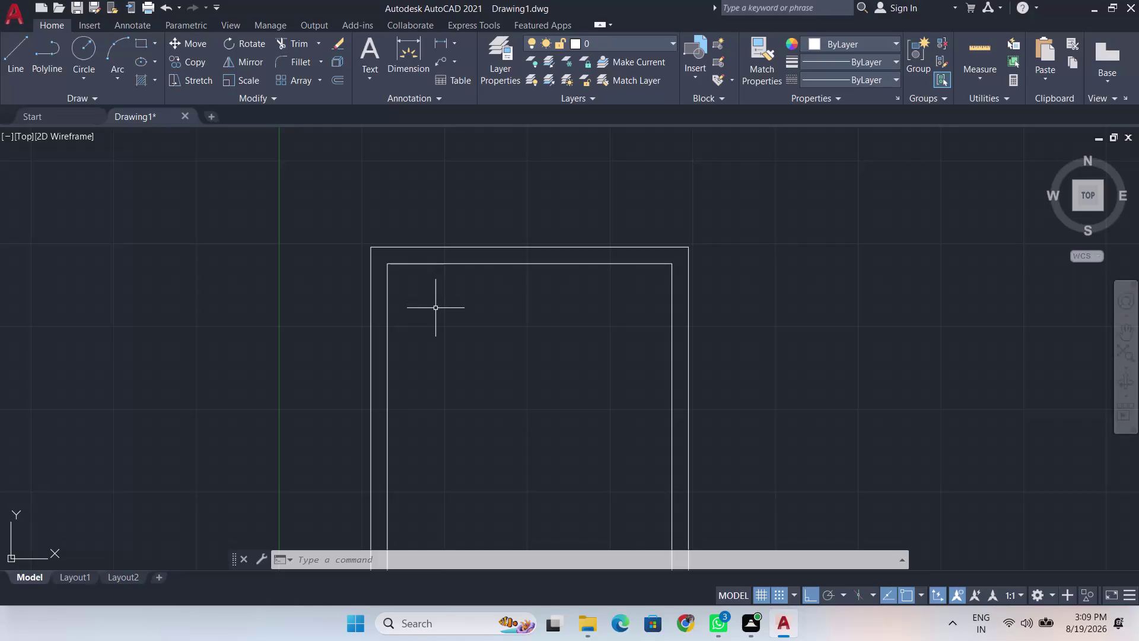
Start a rectangle and pick its first corner at the inner top-left corner.
scroll(down, 3)
scroll(up, 3)
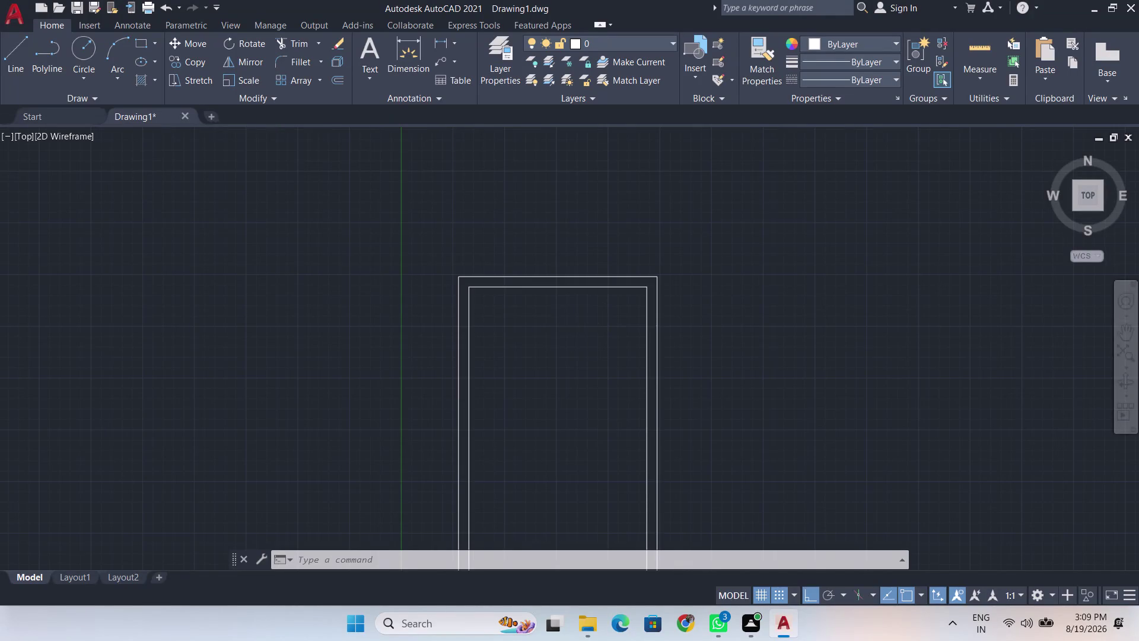
text(rec)
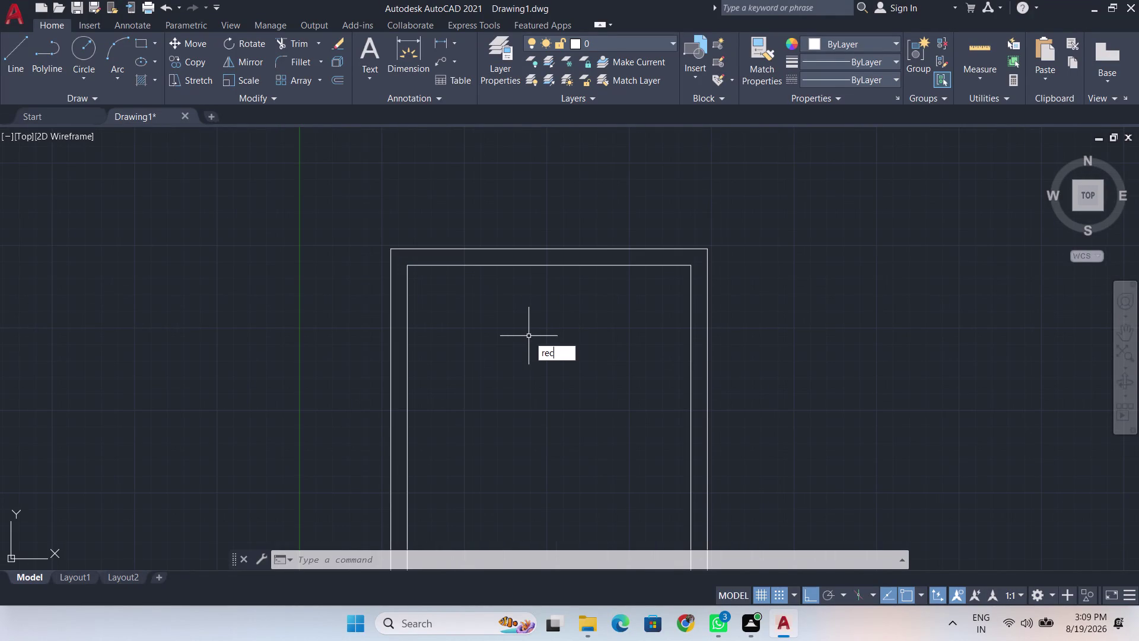
key(Return)
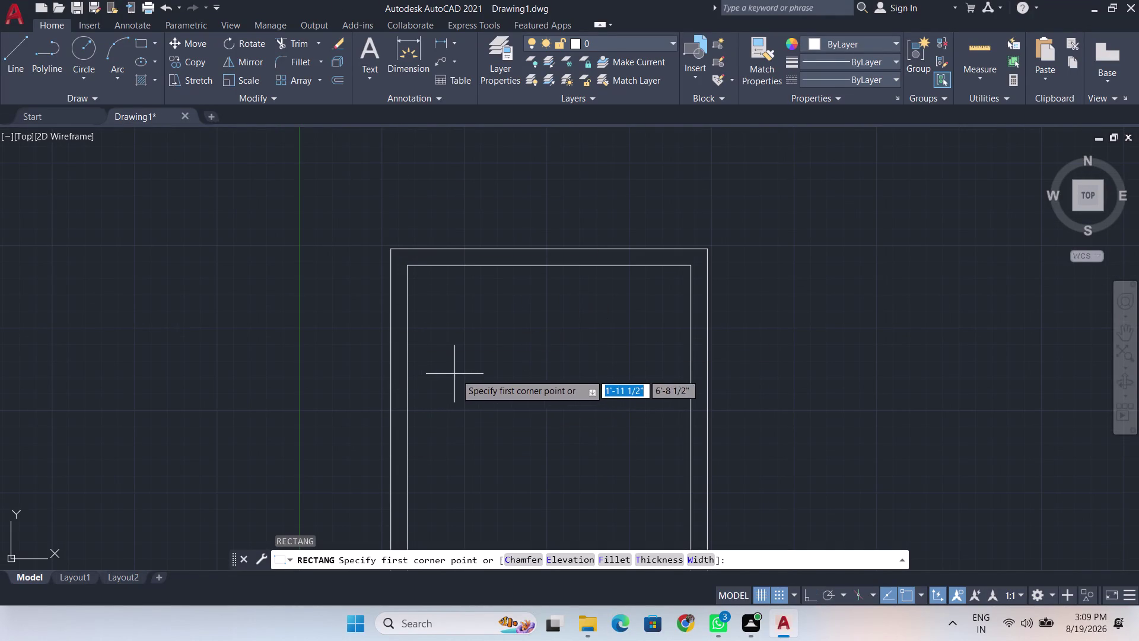
scroll(up, 3)
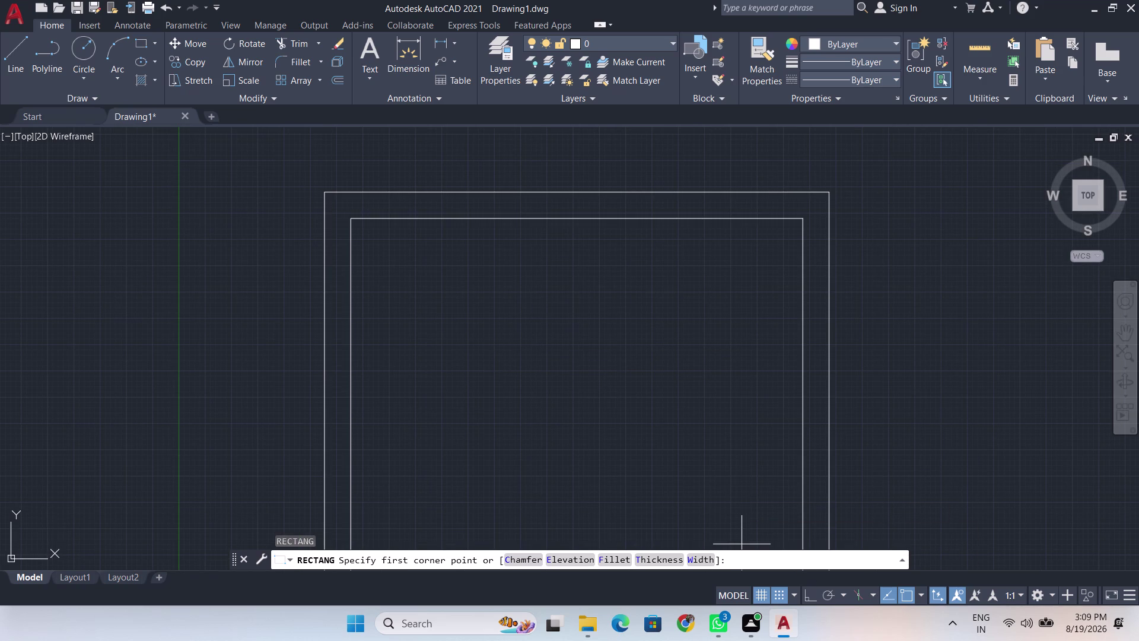
key(F12)
key(F12)
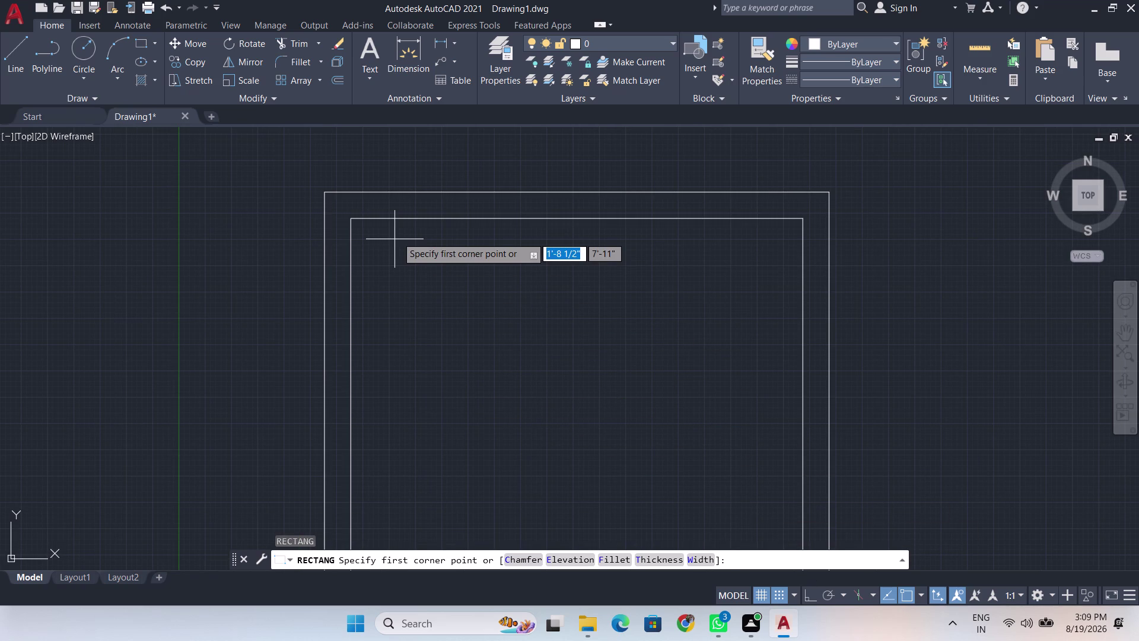
click(347, 214)
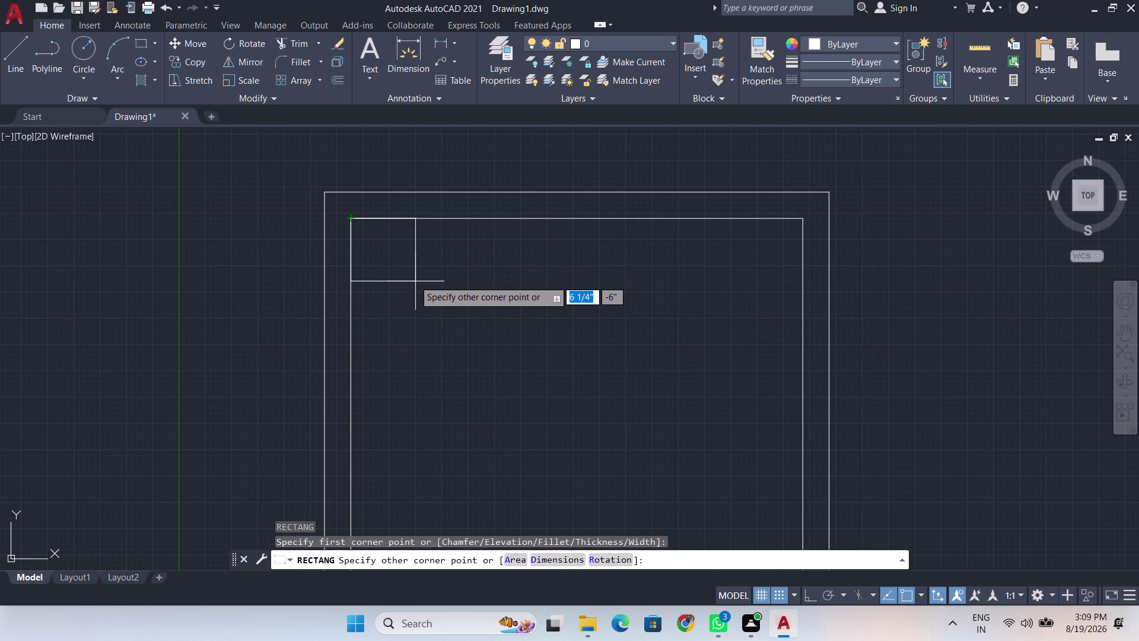
Cancel that rectangle and retype REC to start it afresh.
key(BackSpace)
key(BackSpace)
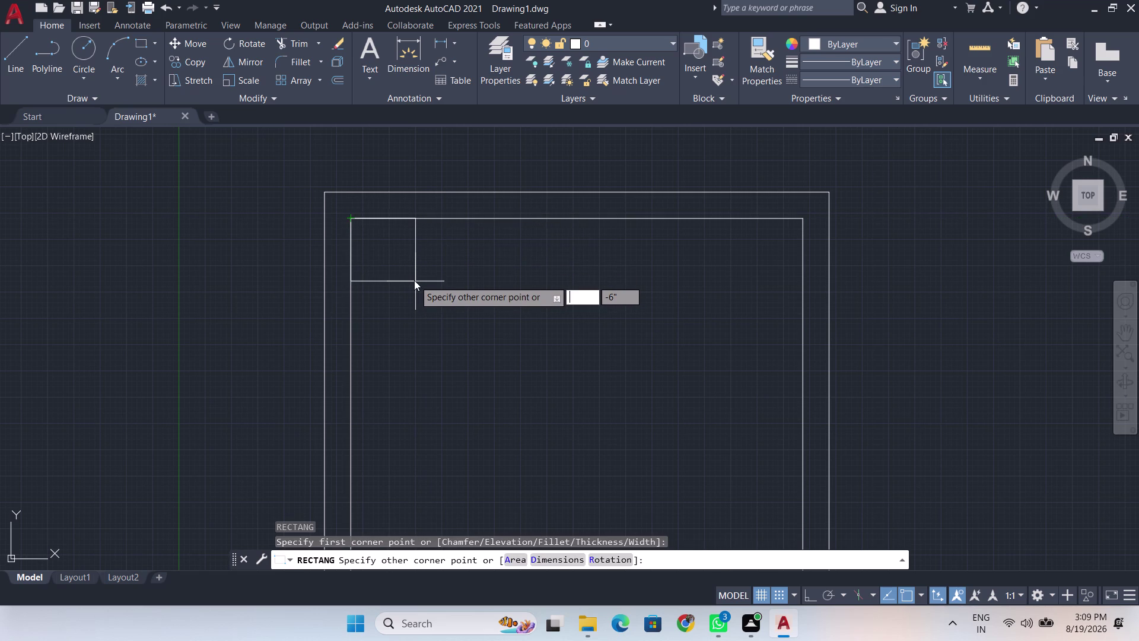
key(Escape)
text(r)
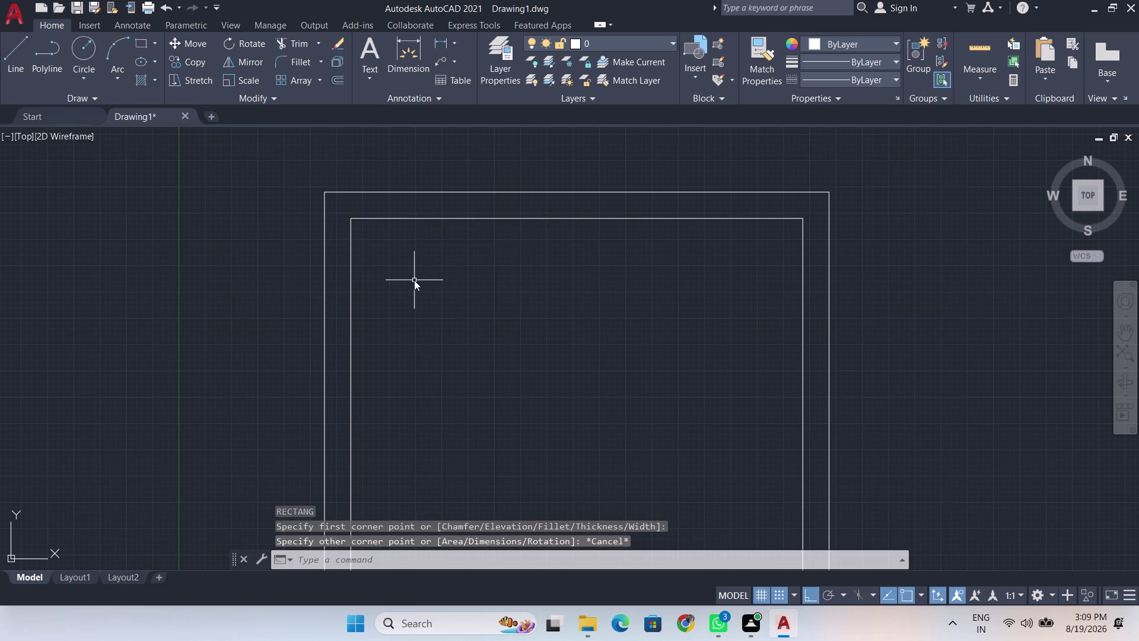
text(ec)
key(Return)
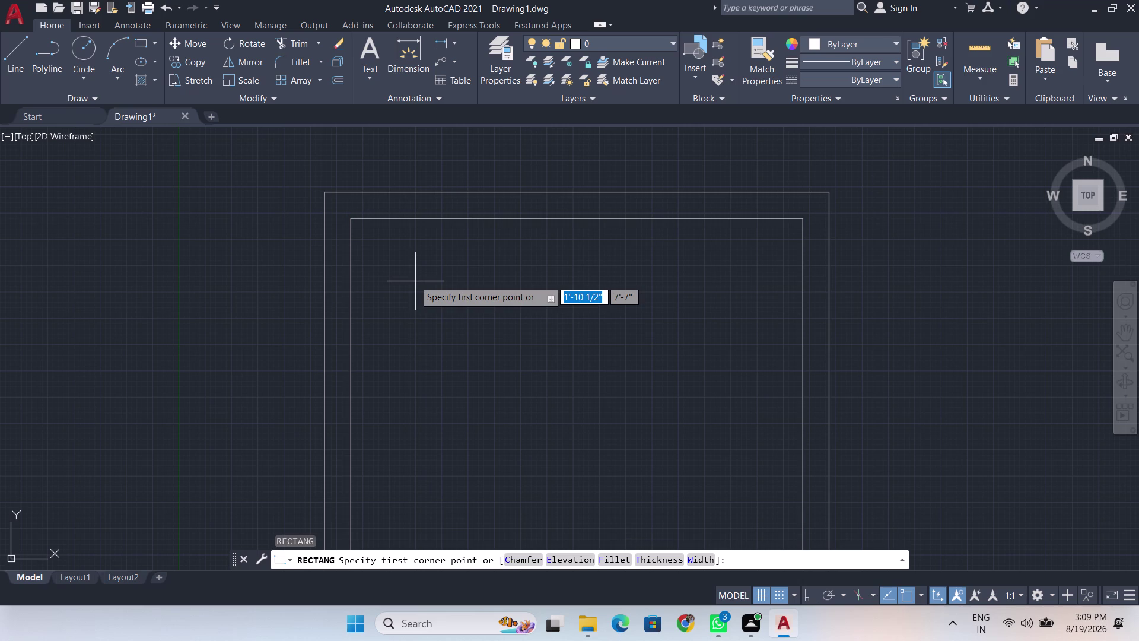
key(BackSpace)
key(t)
key(k)
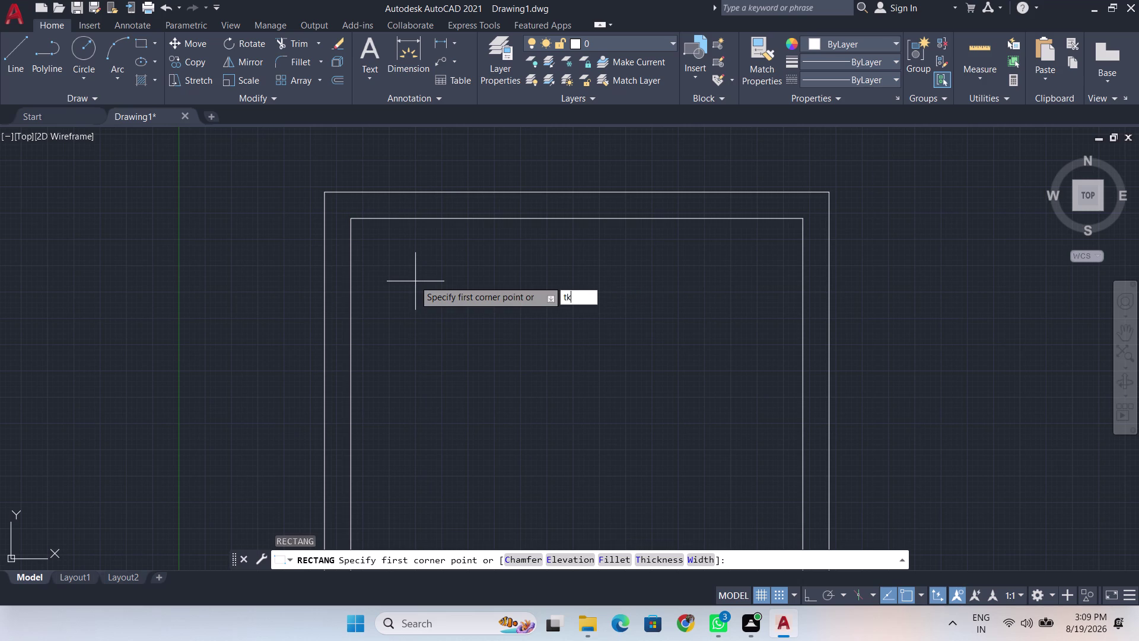
key(Return)
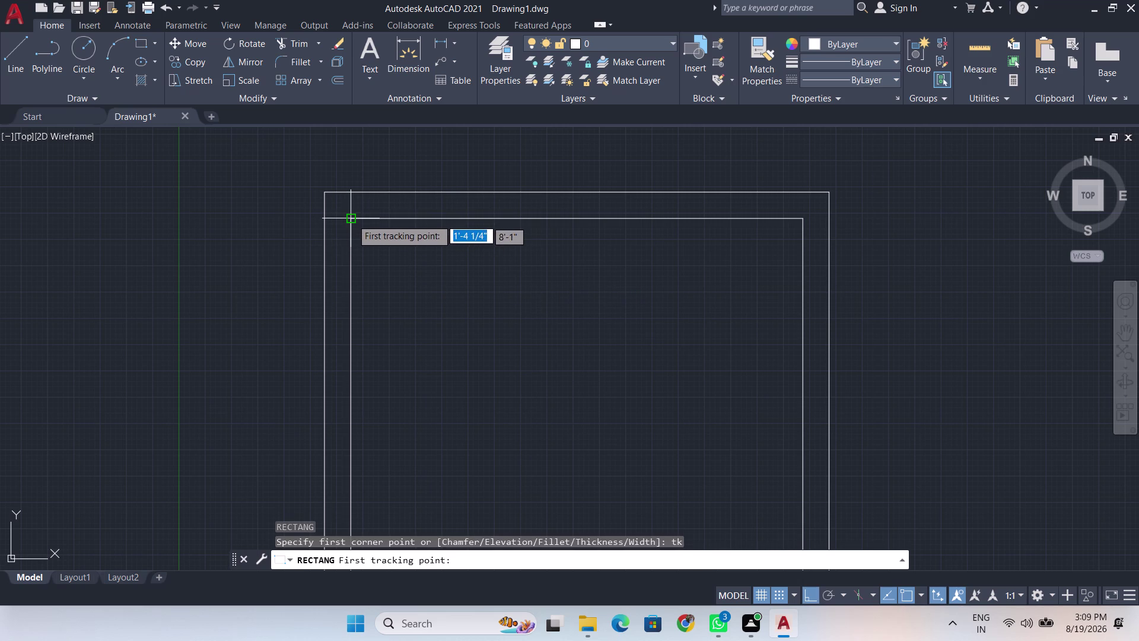
click(352, 218)
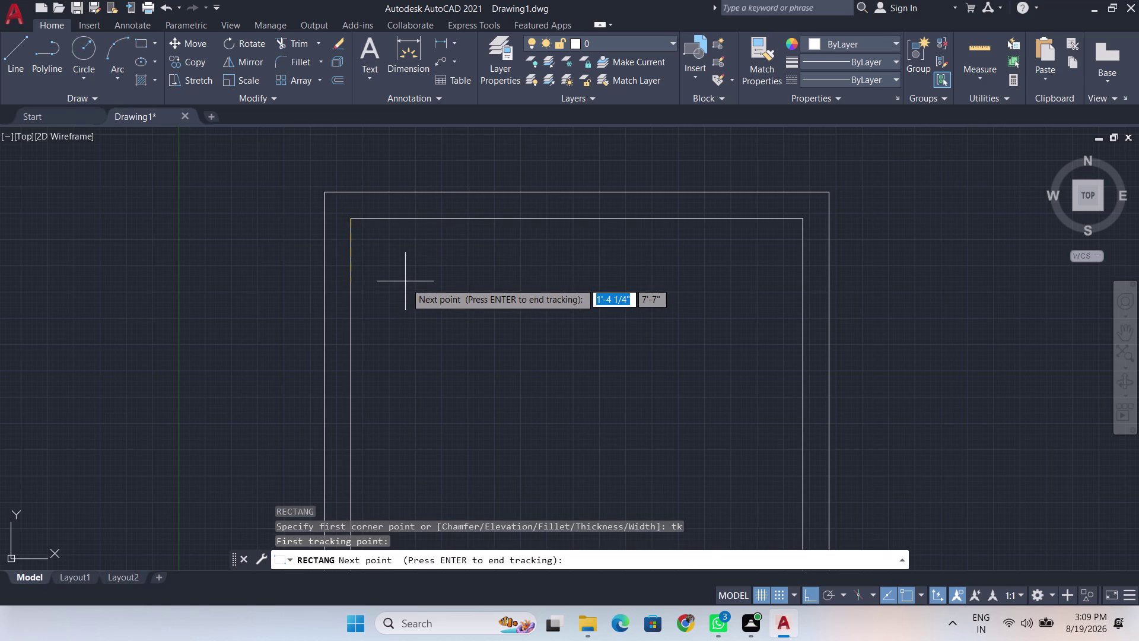
key(F8)
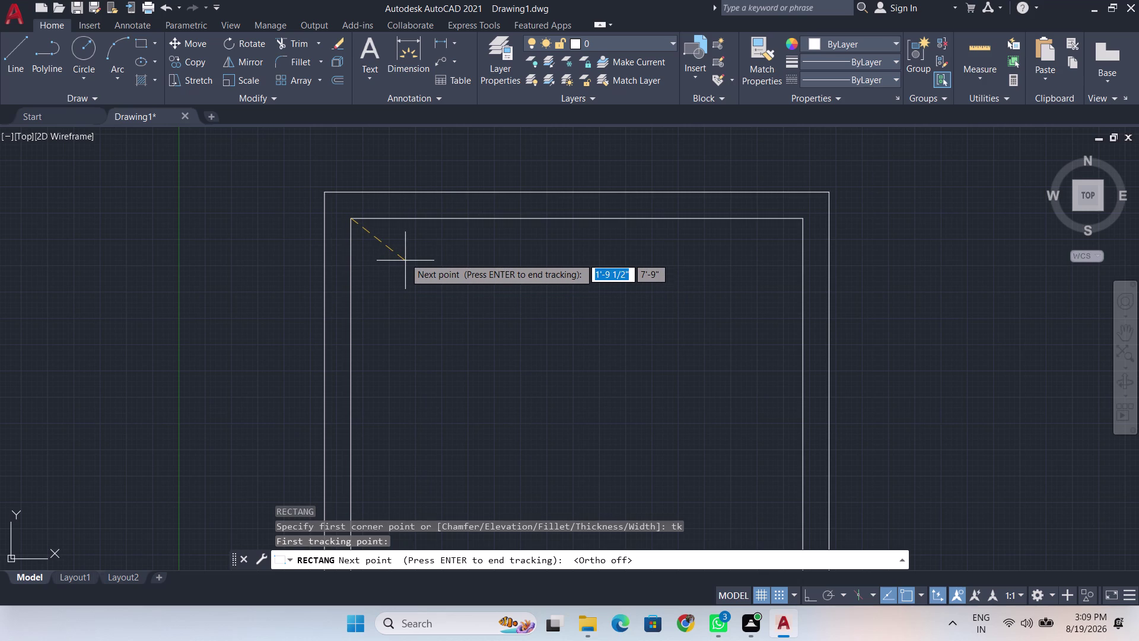
key(BackSpace)
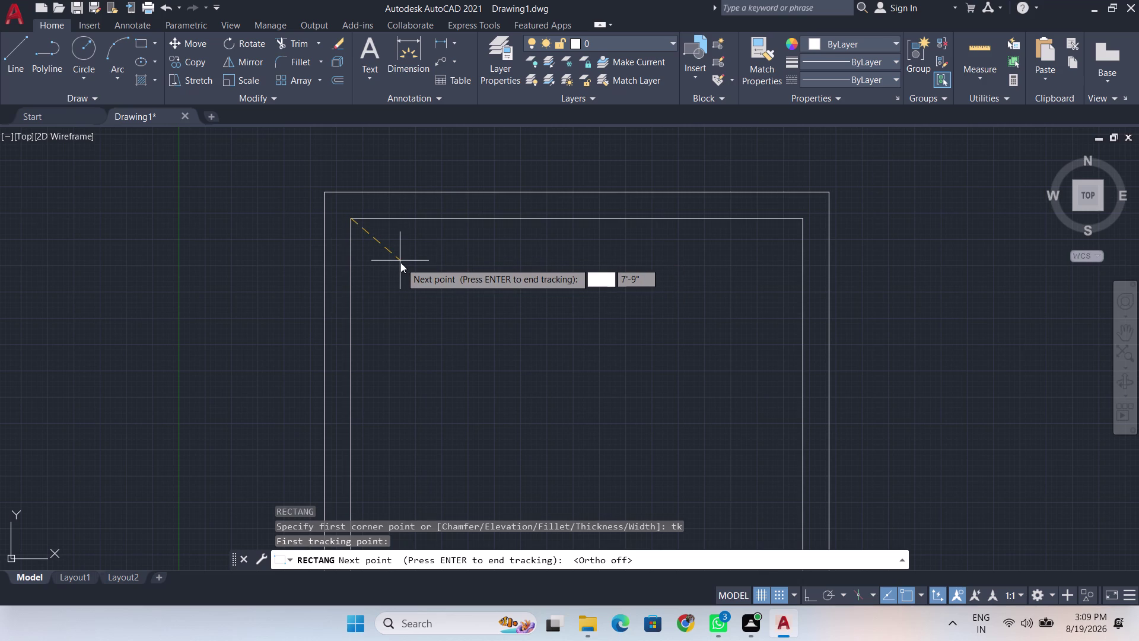
key(shift+at)
key(4)
key(shift+quotedbl)
key(Tab)
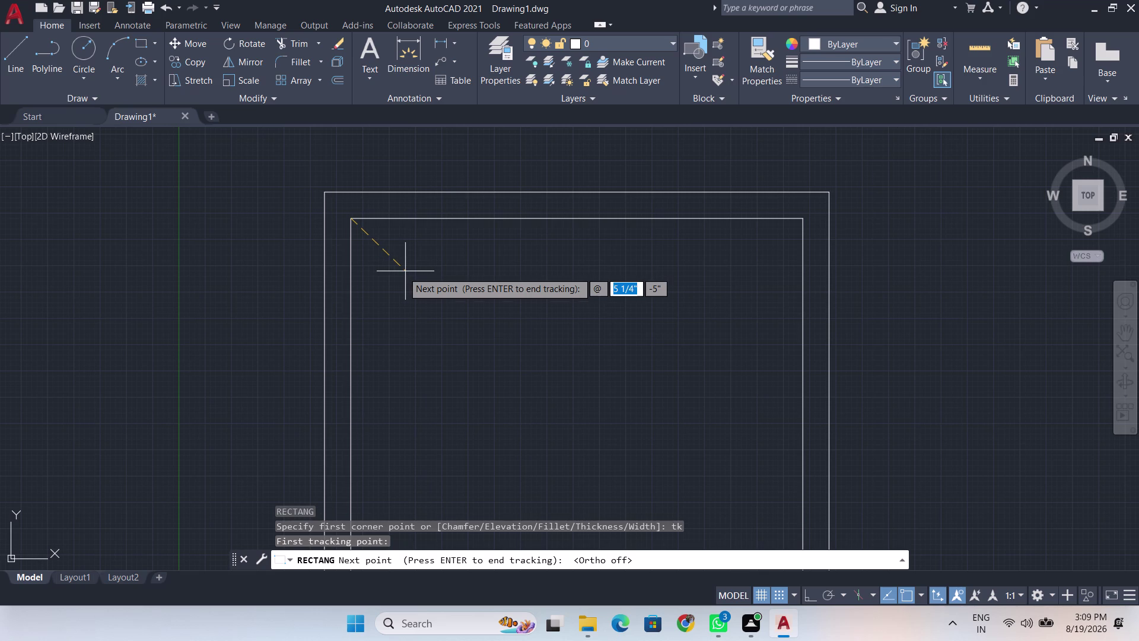
key(BackSpace)
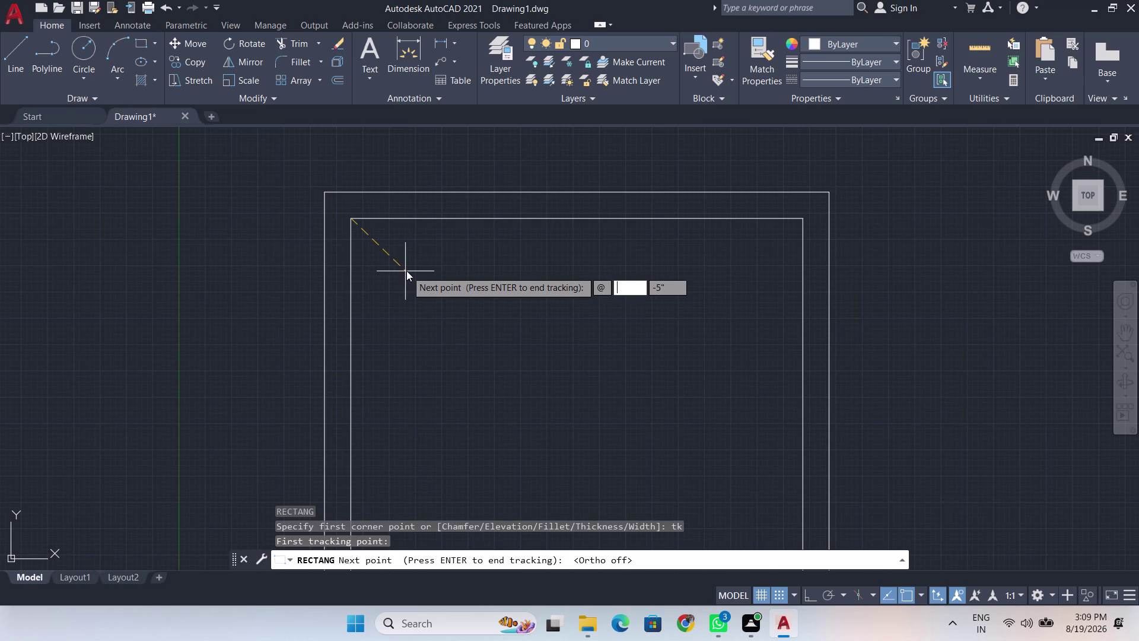
key(4)
key(shift+quotedbl)
key(Return)
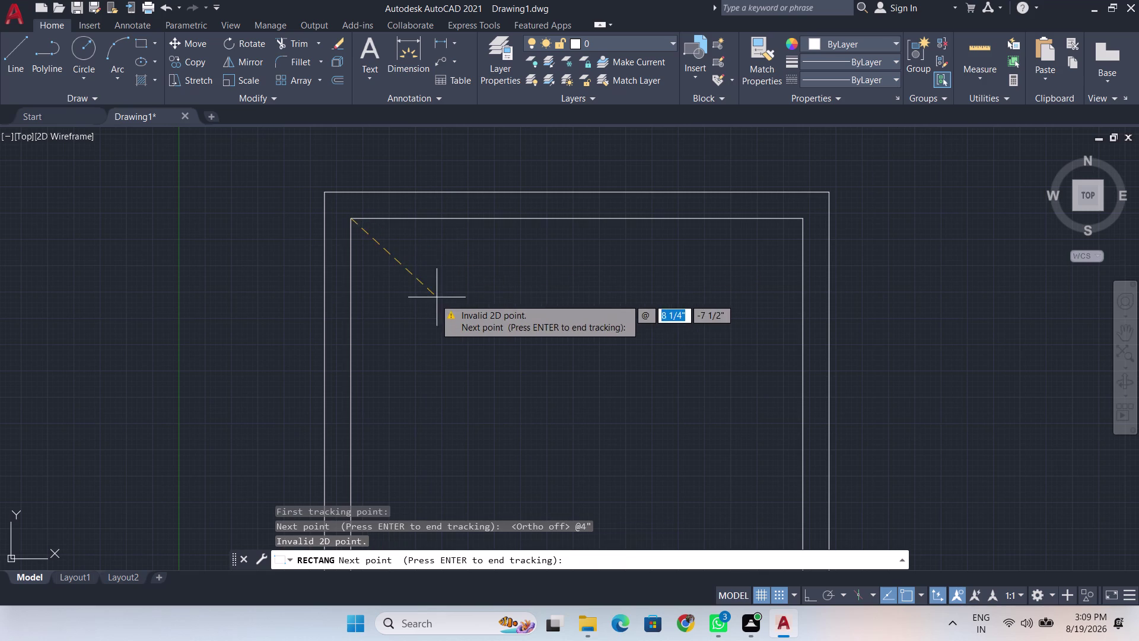
key(BackSpace)
key(4)
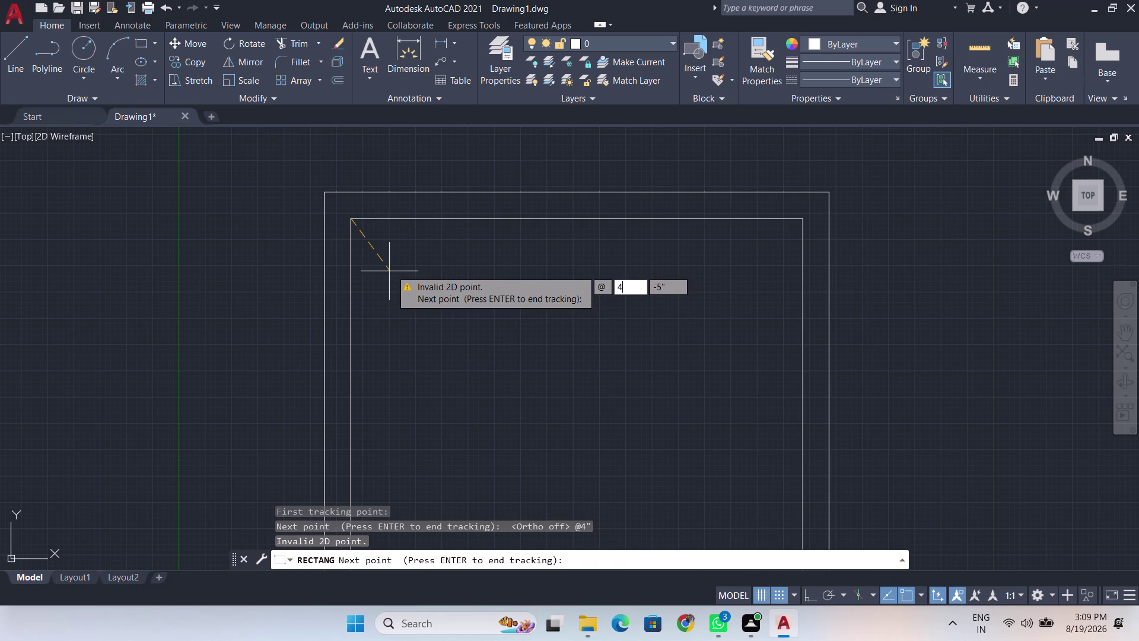
key(shift+quotedbl)
key(Tab)
key(BackSpace)
key(4)
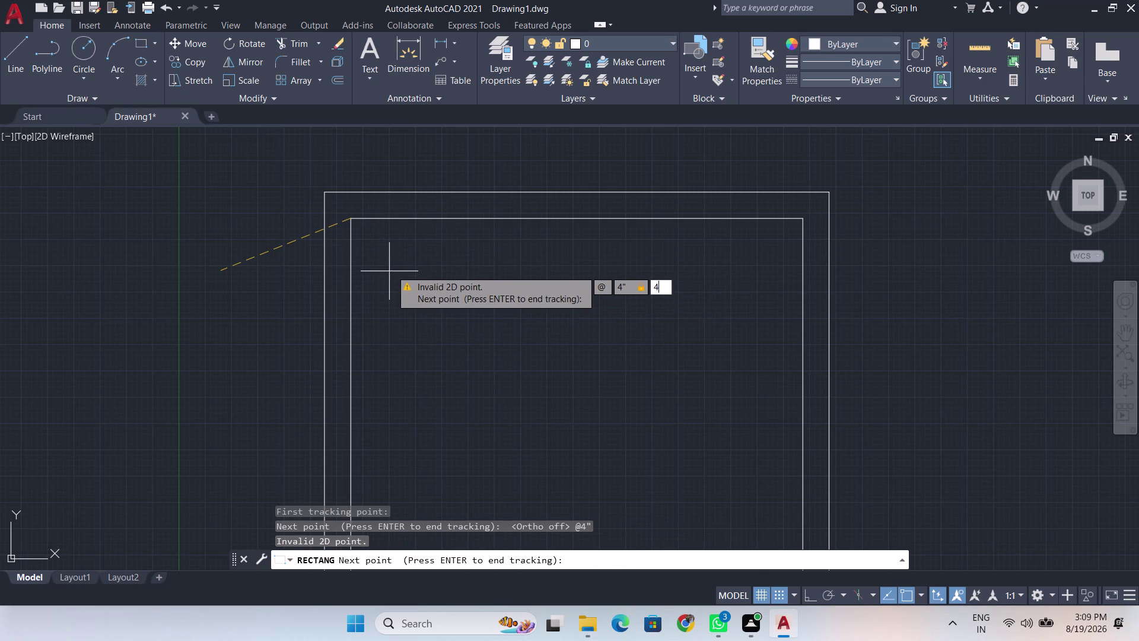
key(shift+quotedbl)
key(Return)
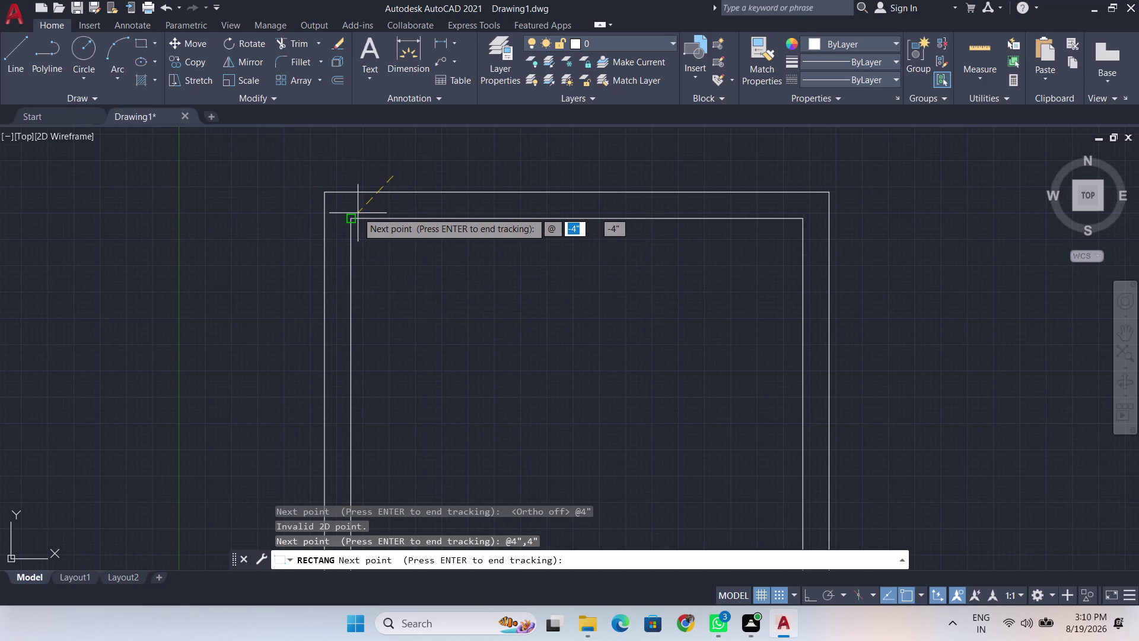
key(Escape)
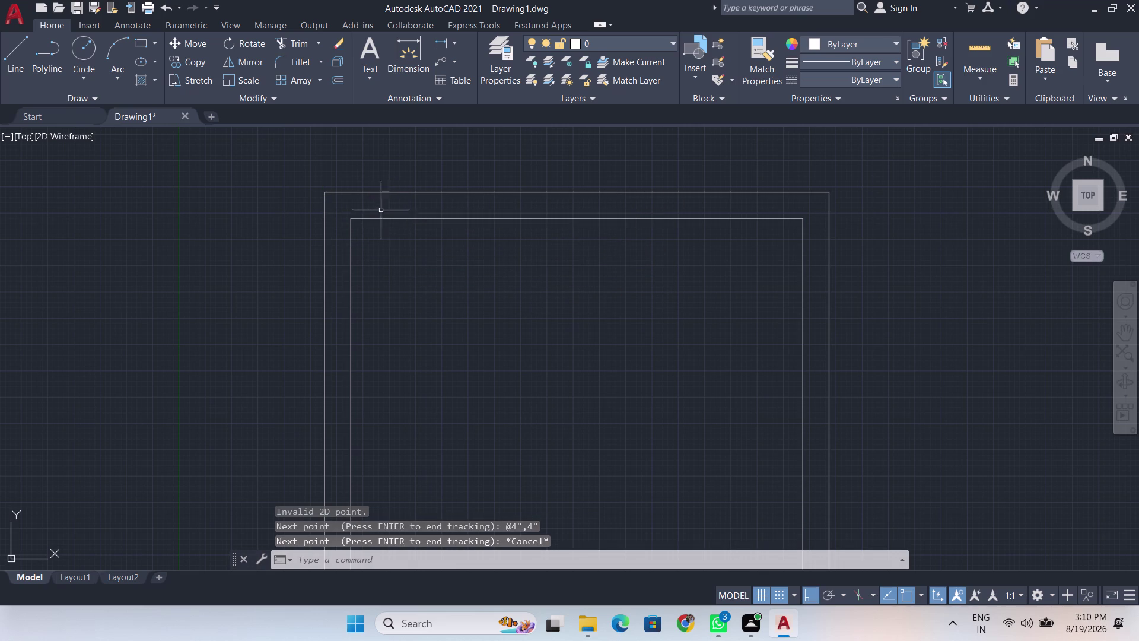
Pan and zoom to bring the top of the door outline into view.
scroll(up, 3)
scroll(down, 3)
middle_drag(397, 289, 406, 233)
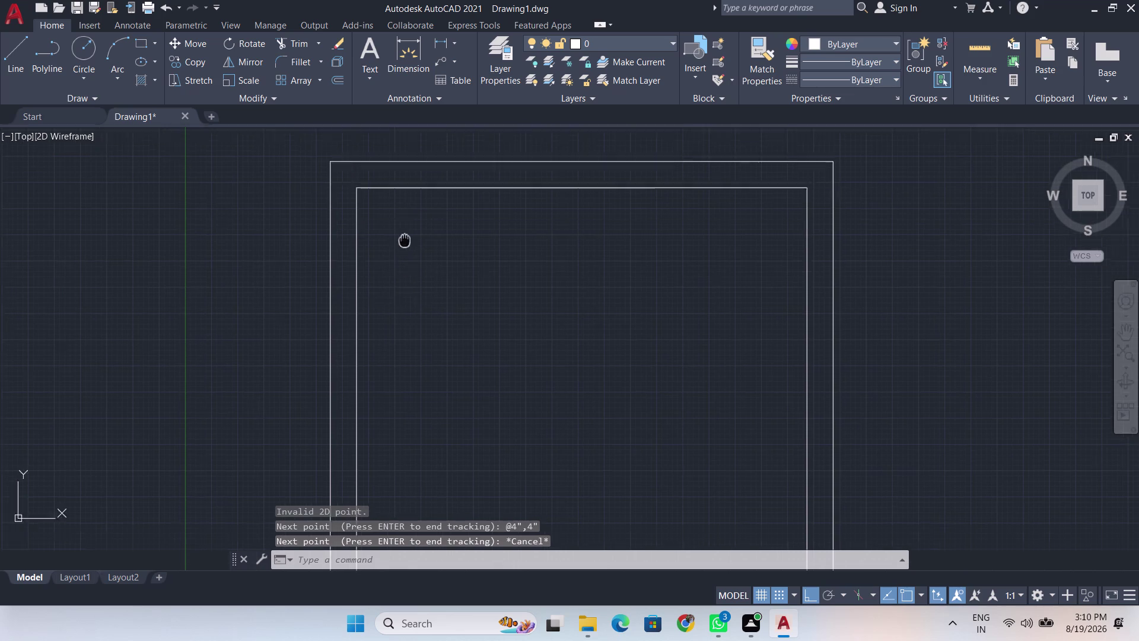
middle_drag(407, 233, 412, 206)
scroll(down, 3)
middle_drag(414, 239, 413, 318)
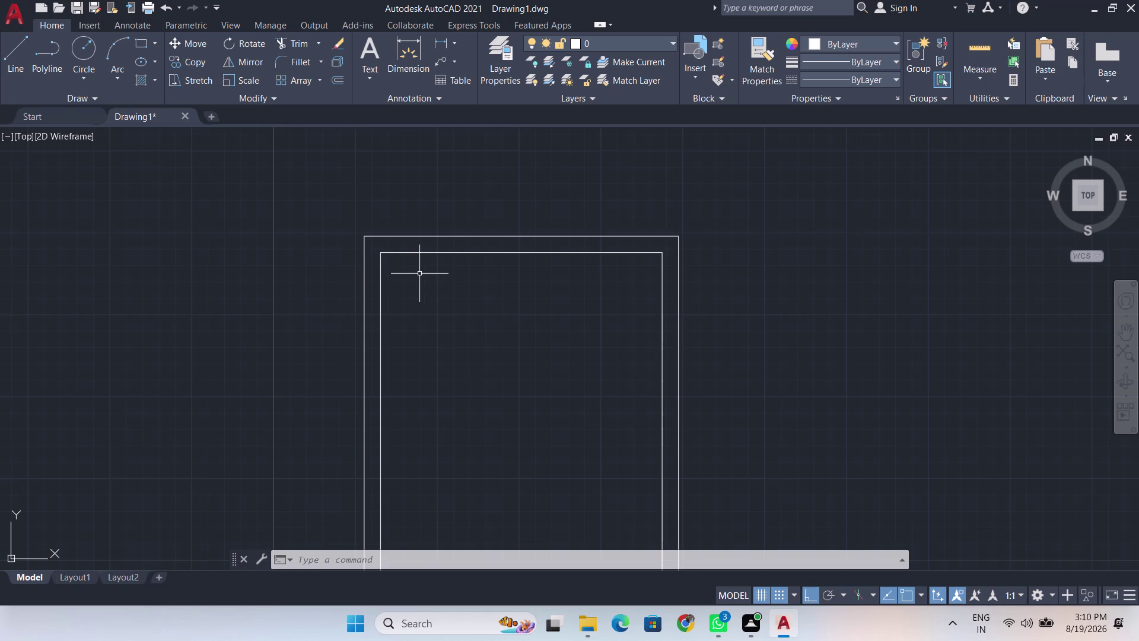
scroll(up, 3)
scroll(up, 3)
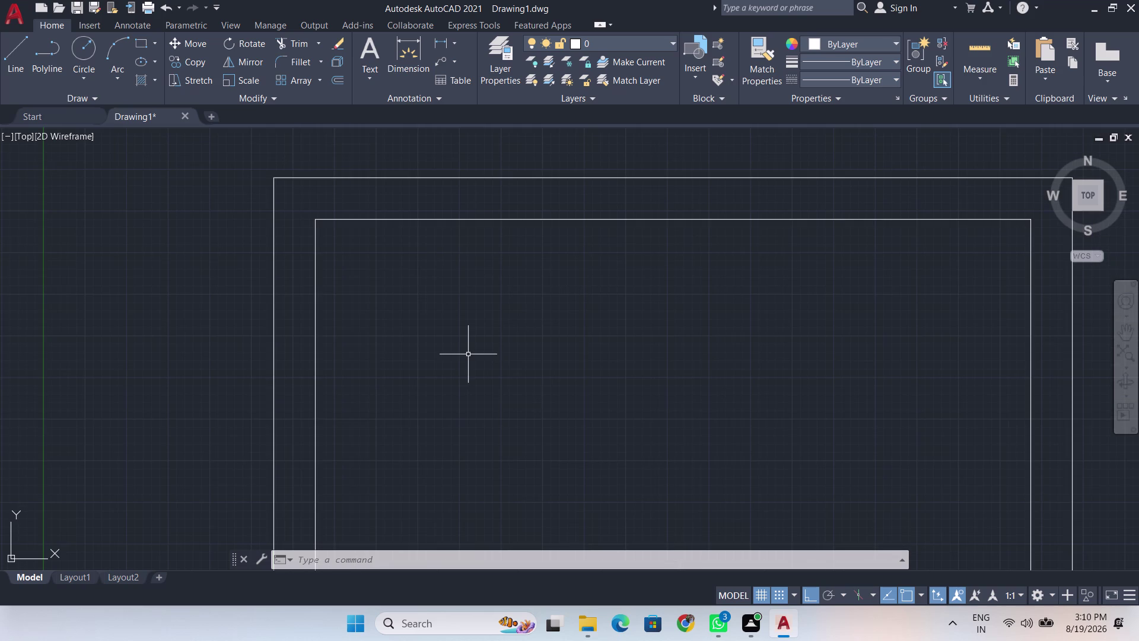
Offset the second rectangle 4" inward to create a third rectangle.
text(off)
key(Return)
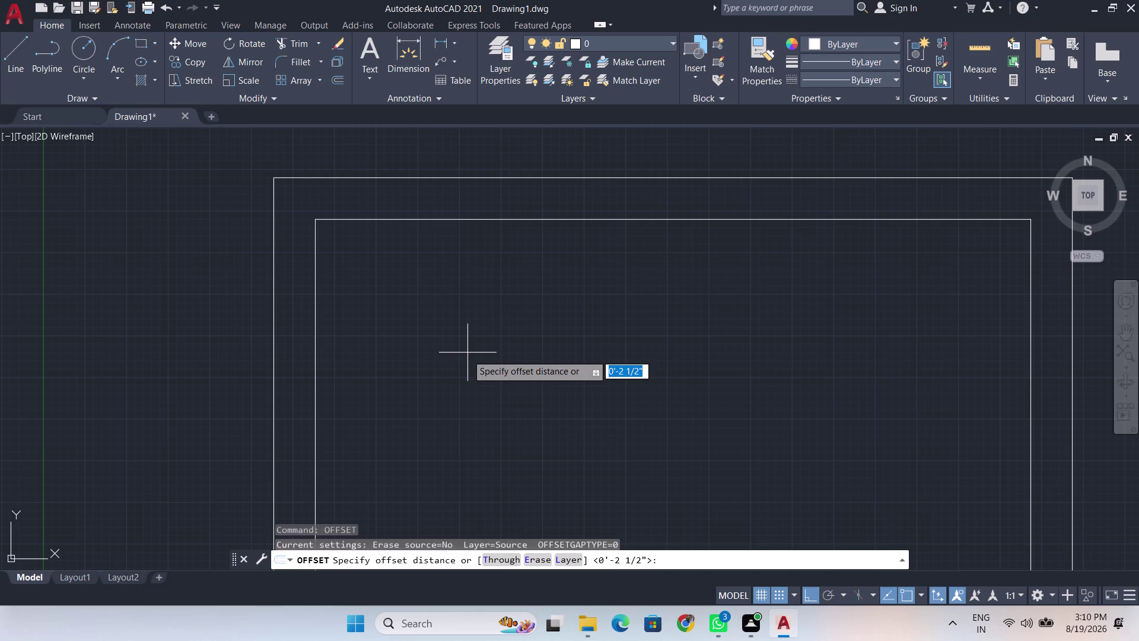
click(673, 219)
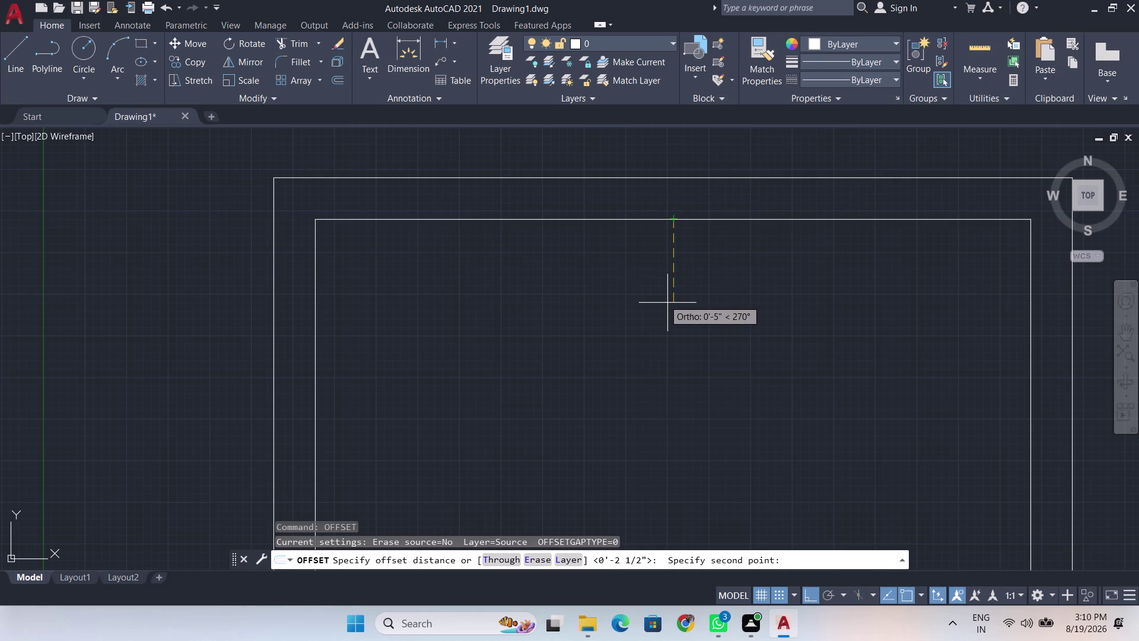
key(BackSpace)
key(BackSpace)
key(4)
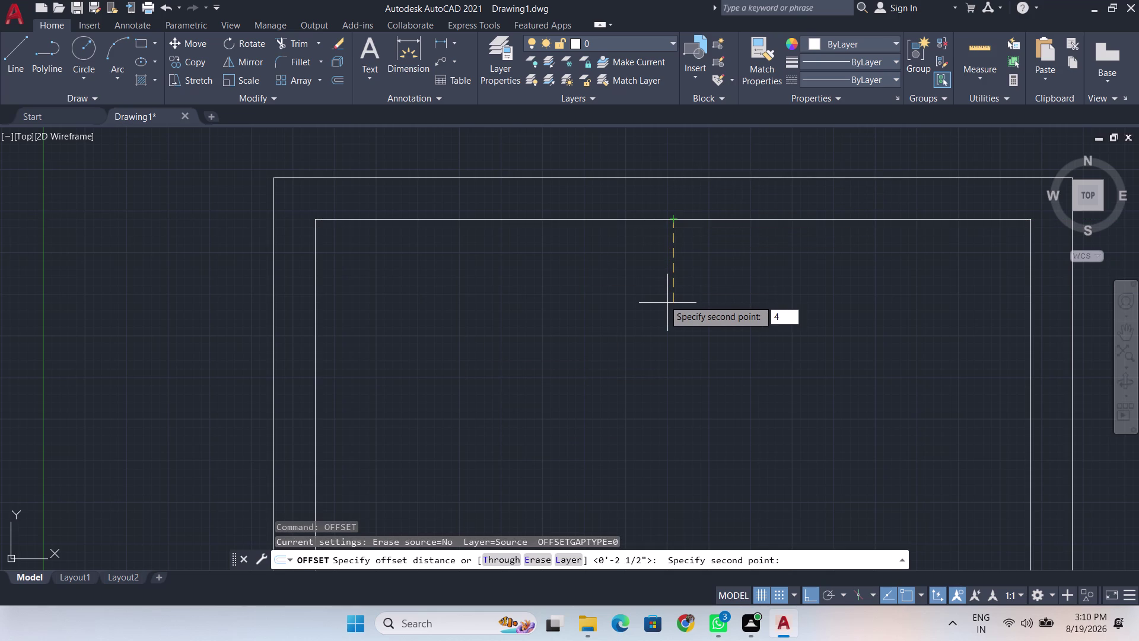
key(shift+quotedbl)
key(Return)
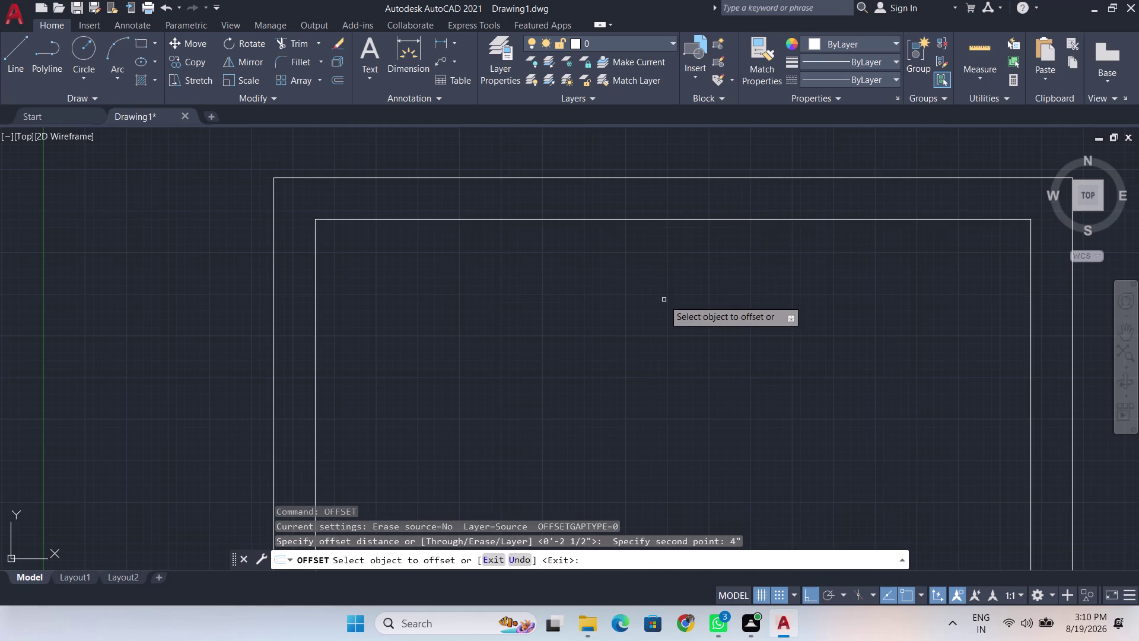
click(674, 220)
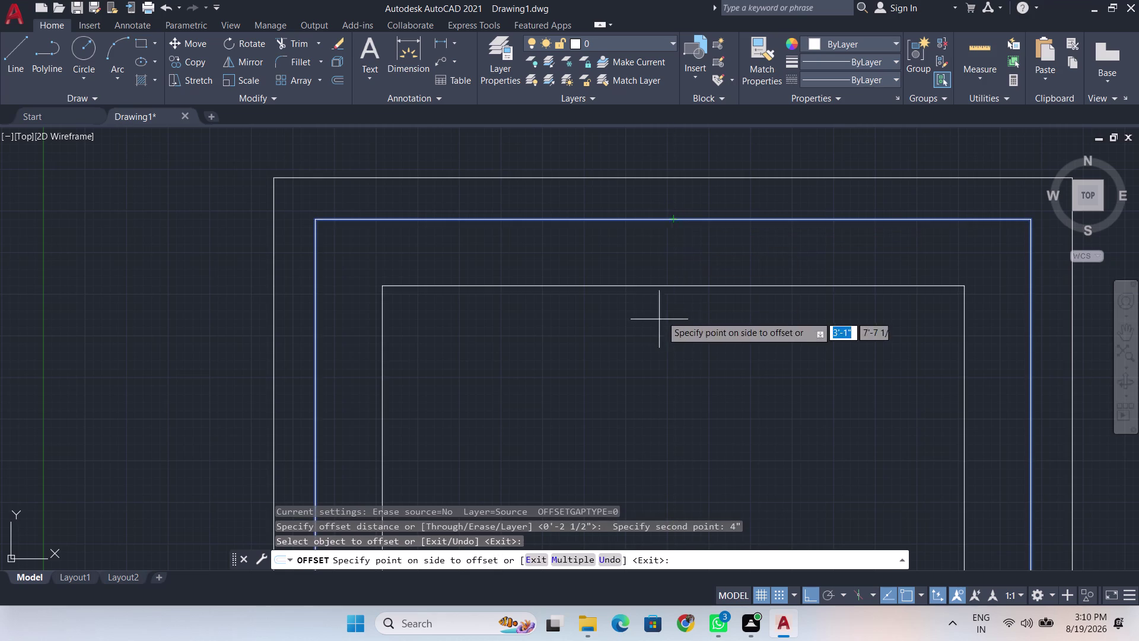
click(661, 318)
Try starting TRIM, then cancel the pending command with Esc.
scroll(down, 3)
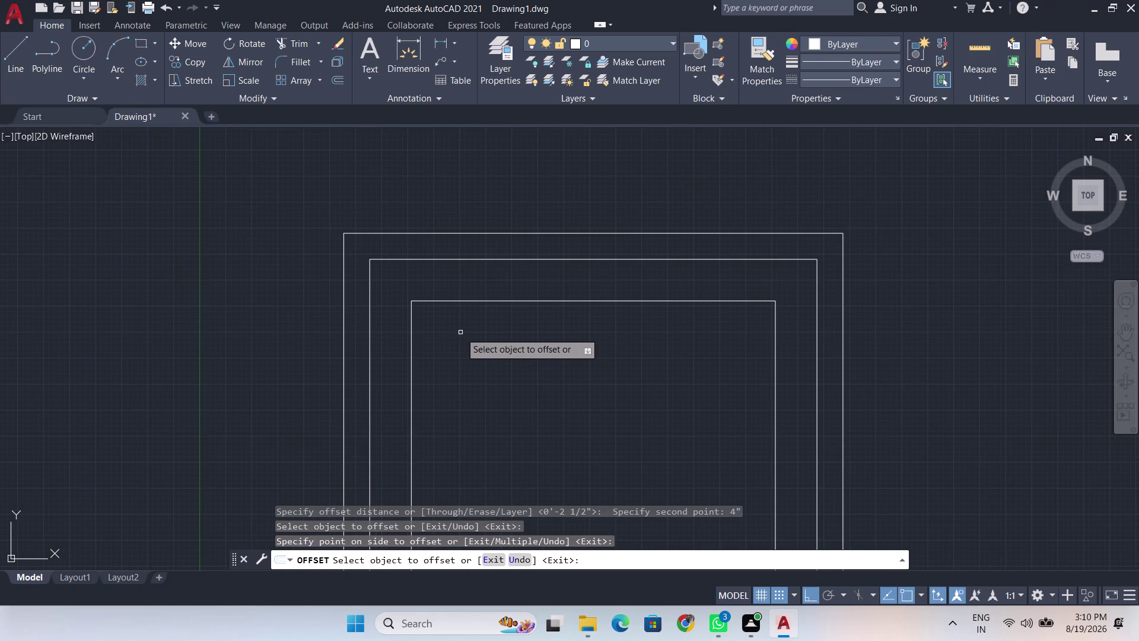
scroll(up, 3)
text(tr)
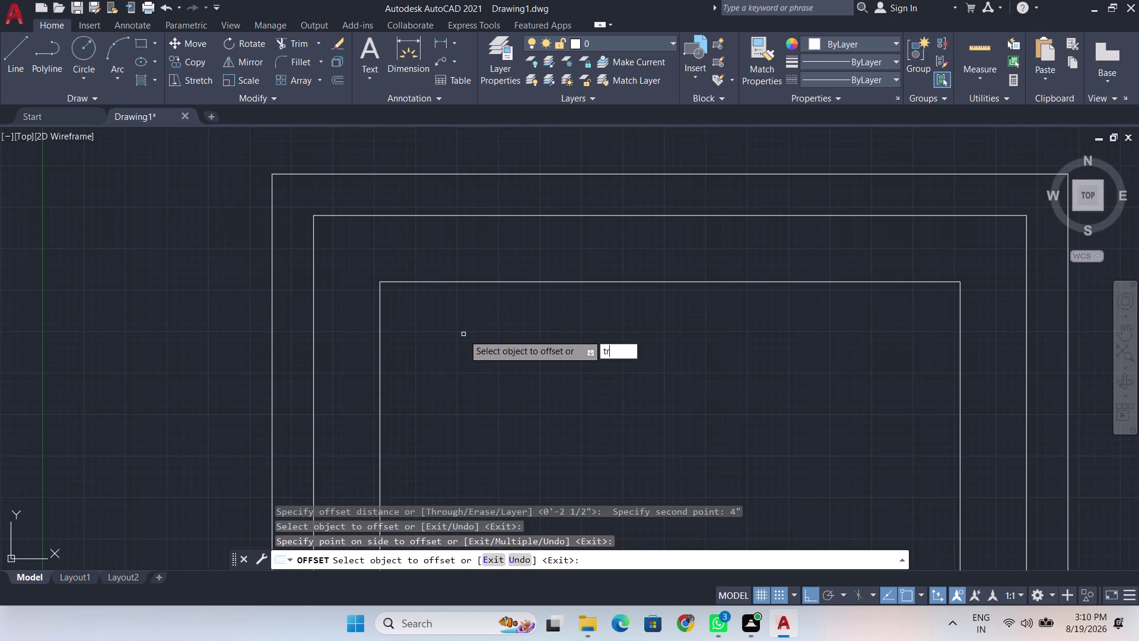
key(Return)
scroll(down, 3)
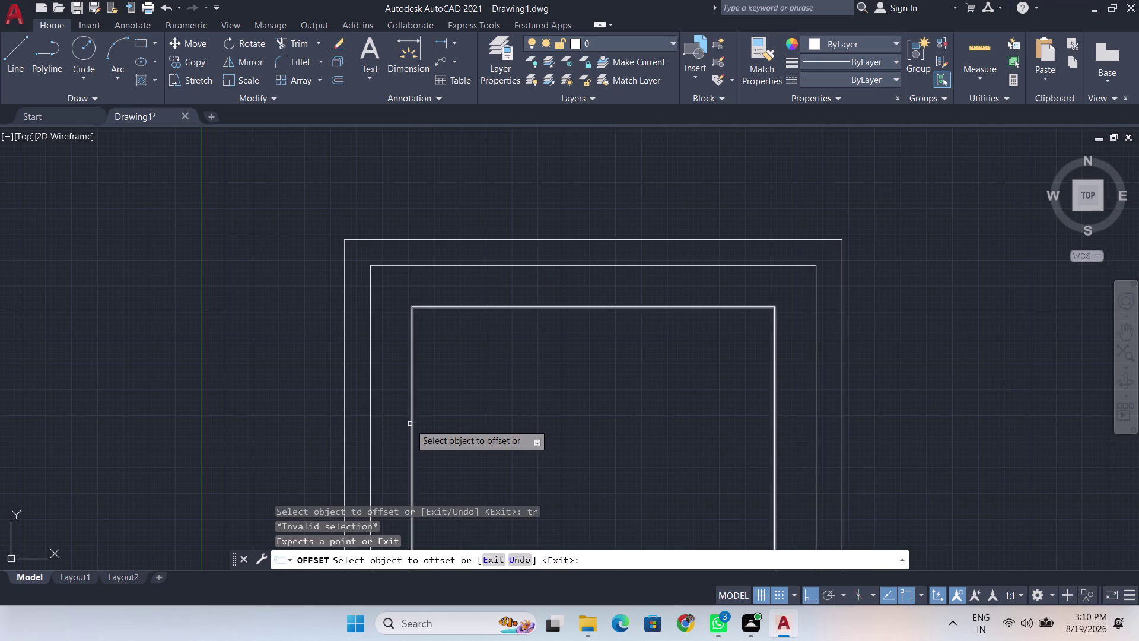
key(Escape)
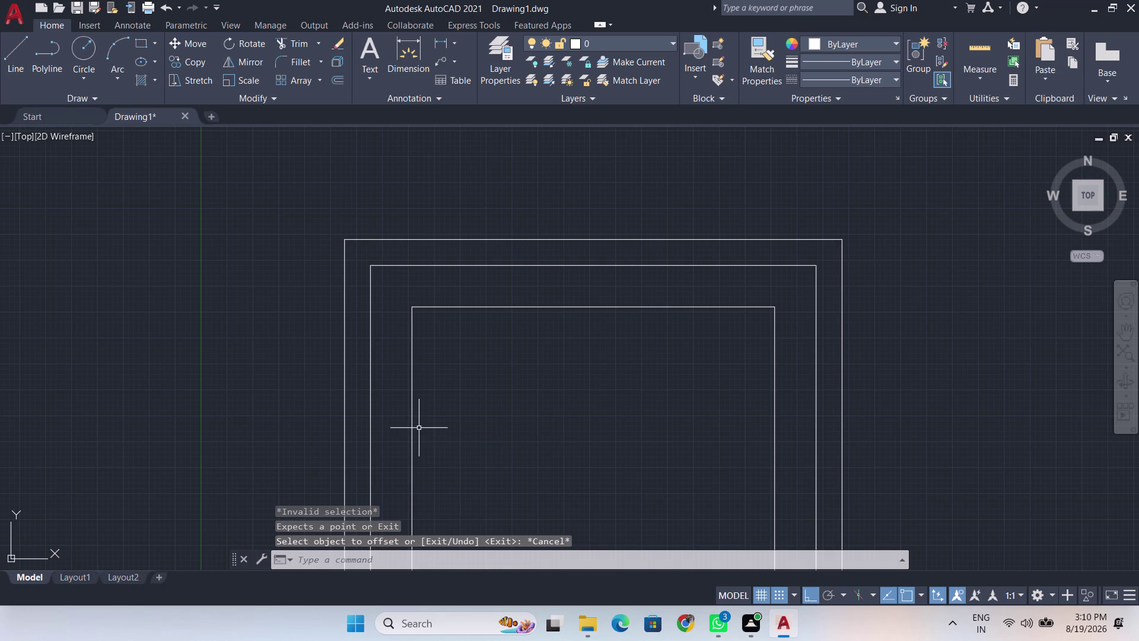
Fence-trim the innermost rectangle's sides and remove its leftover bottom line.
text(tr)
key(Return)
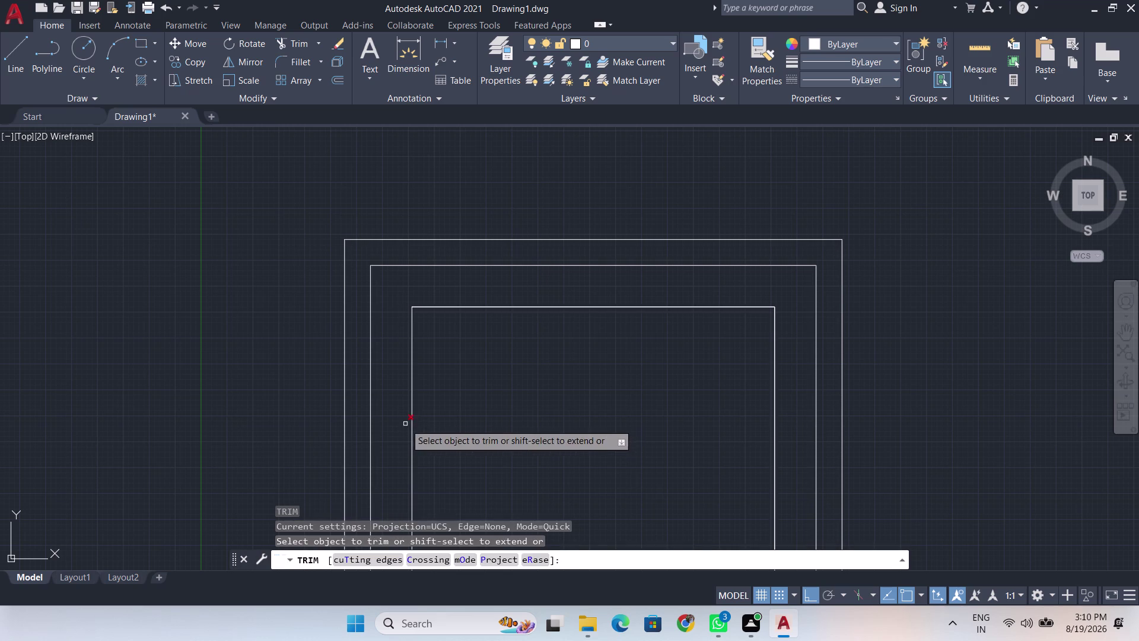
drag(406, 424, 442, 424)
click(447, 424)
click(799, 397)
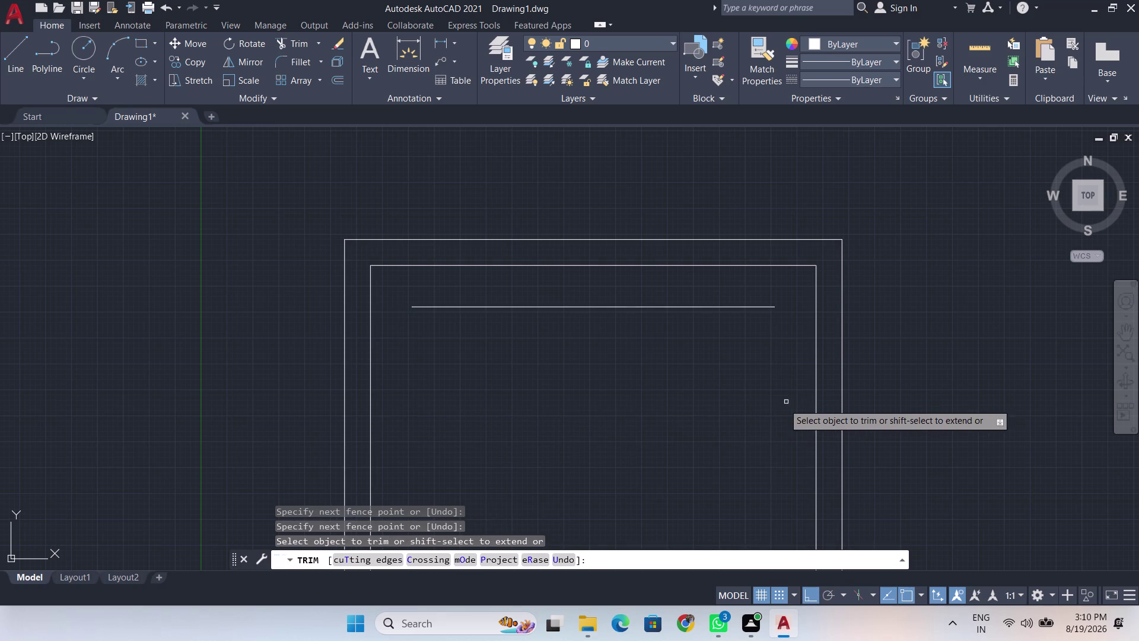
scroll(down, 3)
middle_drag(726, 451, 682, 253)
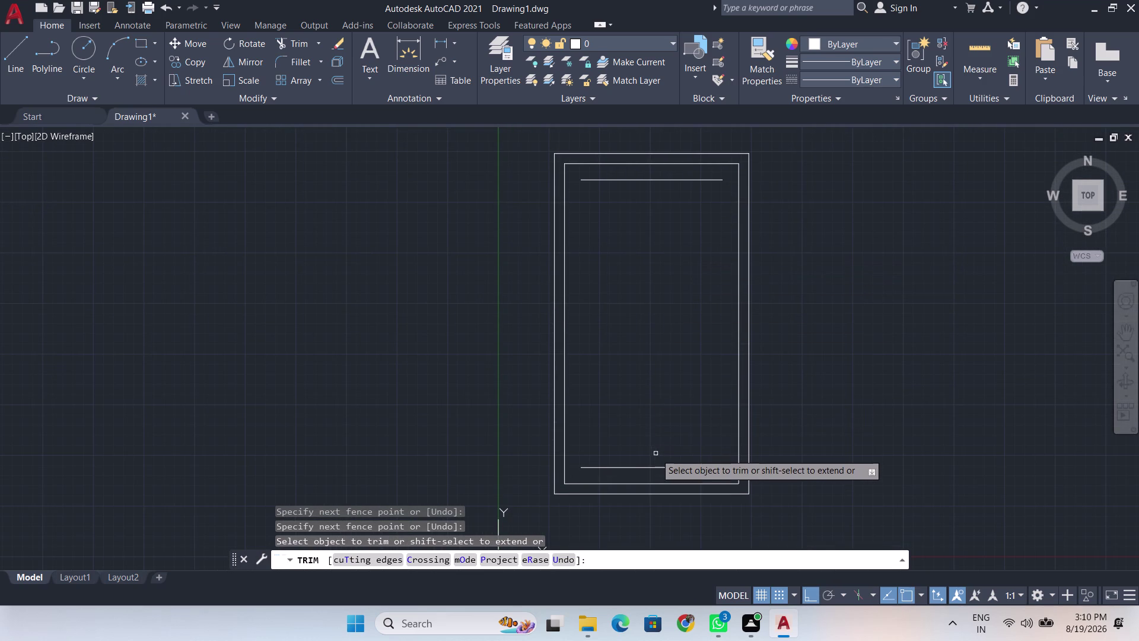
click(656, 466)
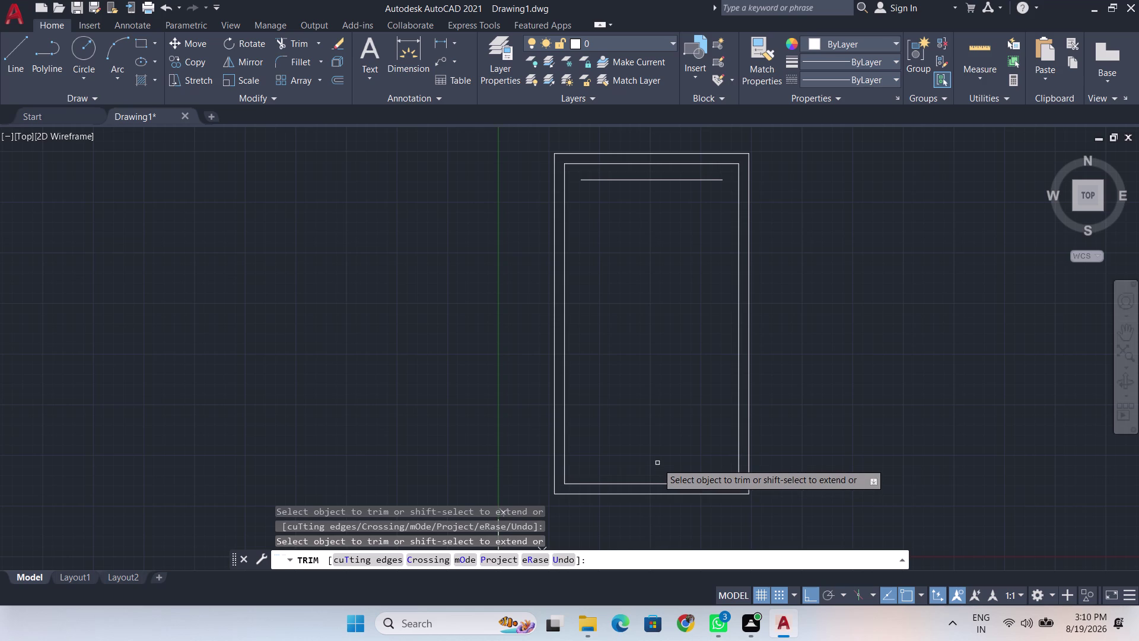
key(Escape)
Offset the second rectangle 4" inward again to recreate the third rectangle.
text(of)
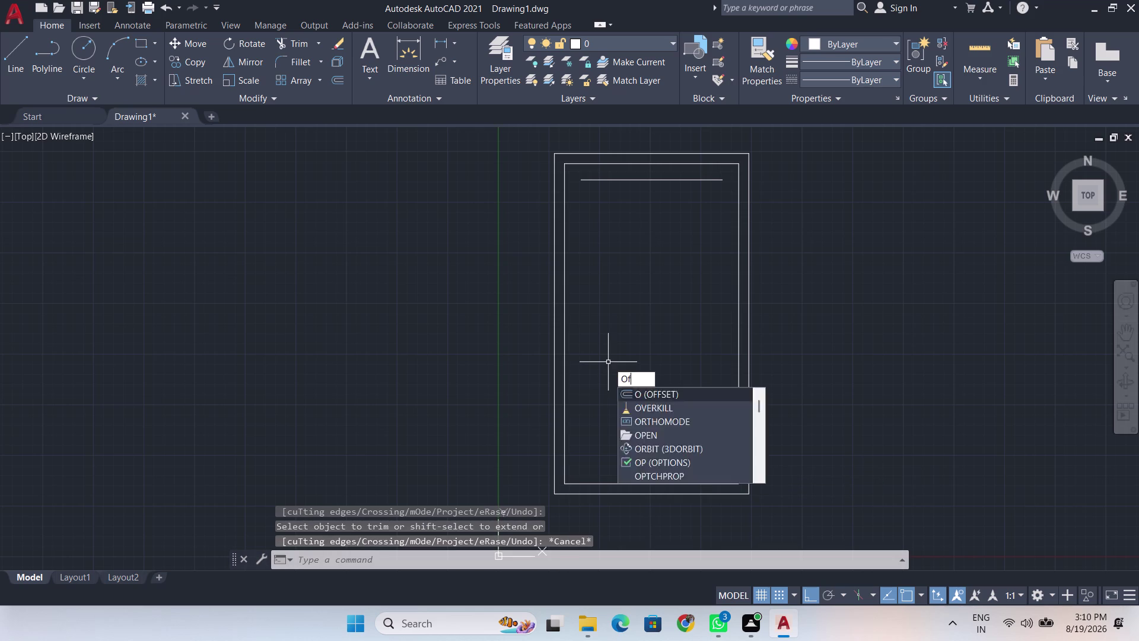
text(f)
key(Return)
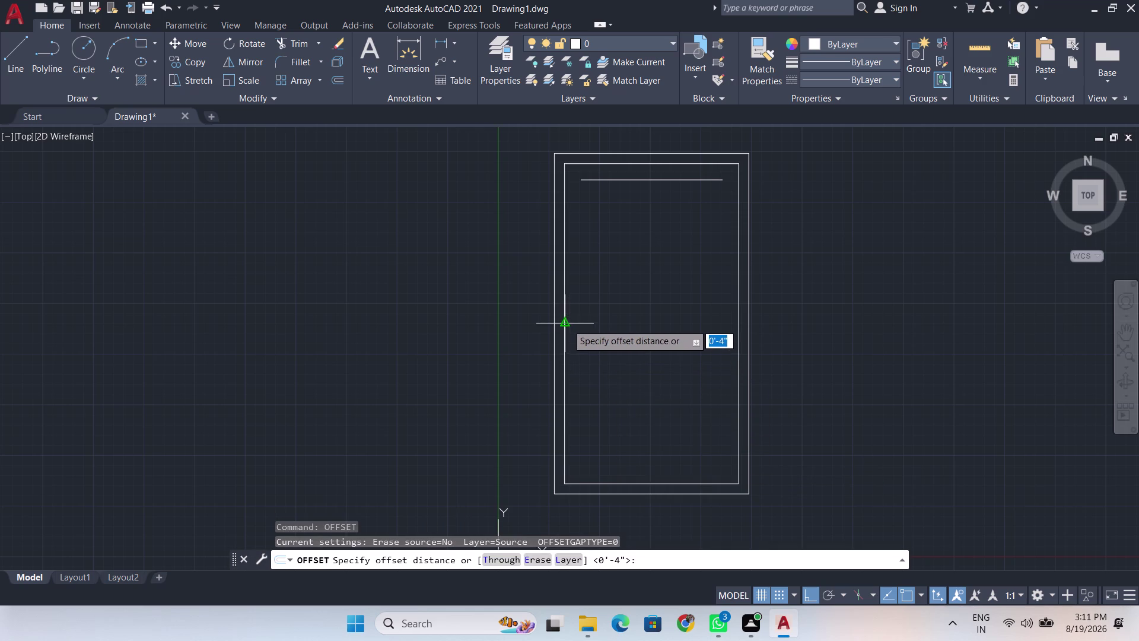
click(565, 328)
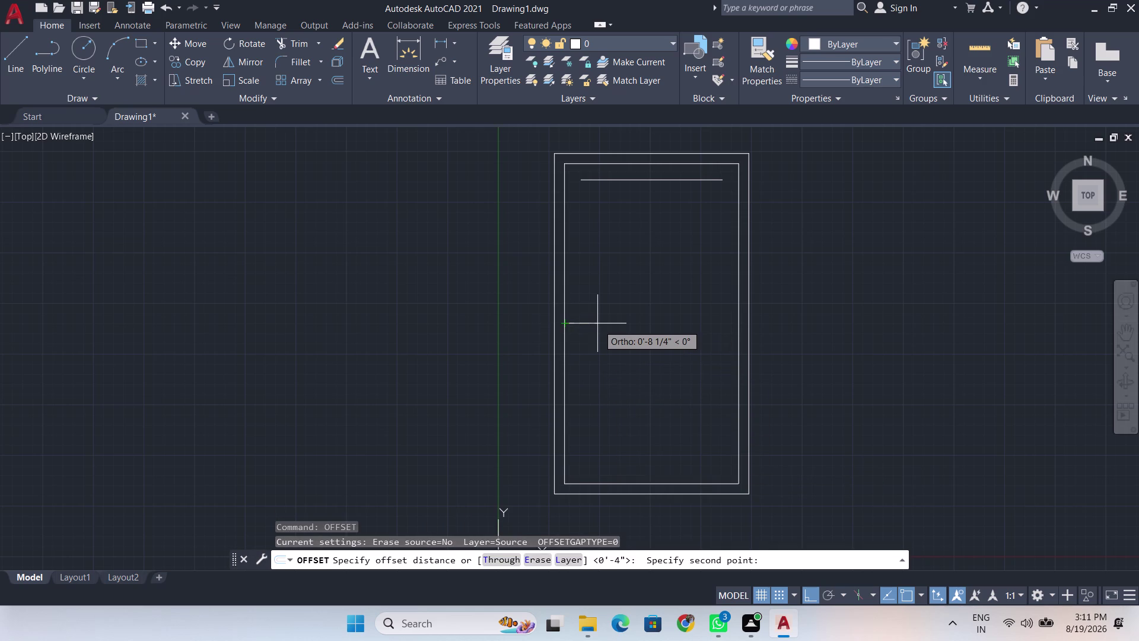
scroll(up, 3)
key(BackSpace)
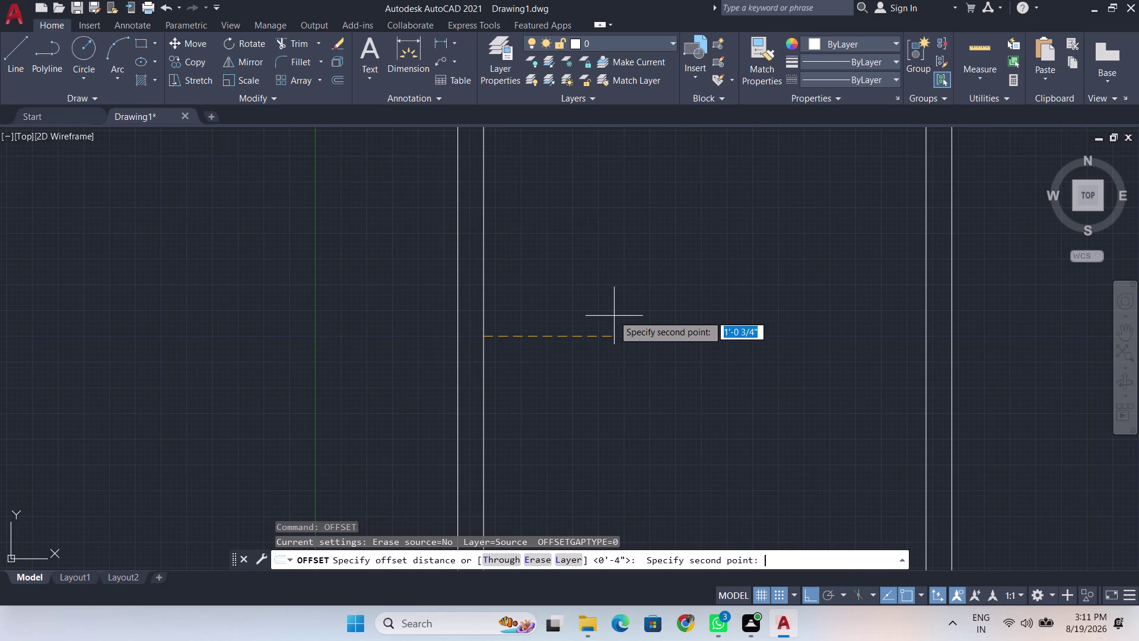
key(BackSpace)
key(4)
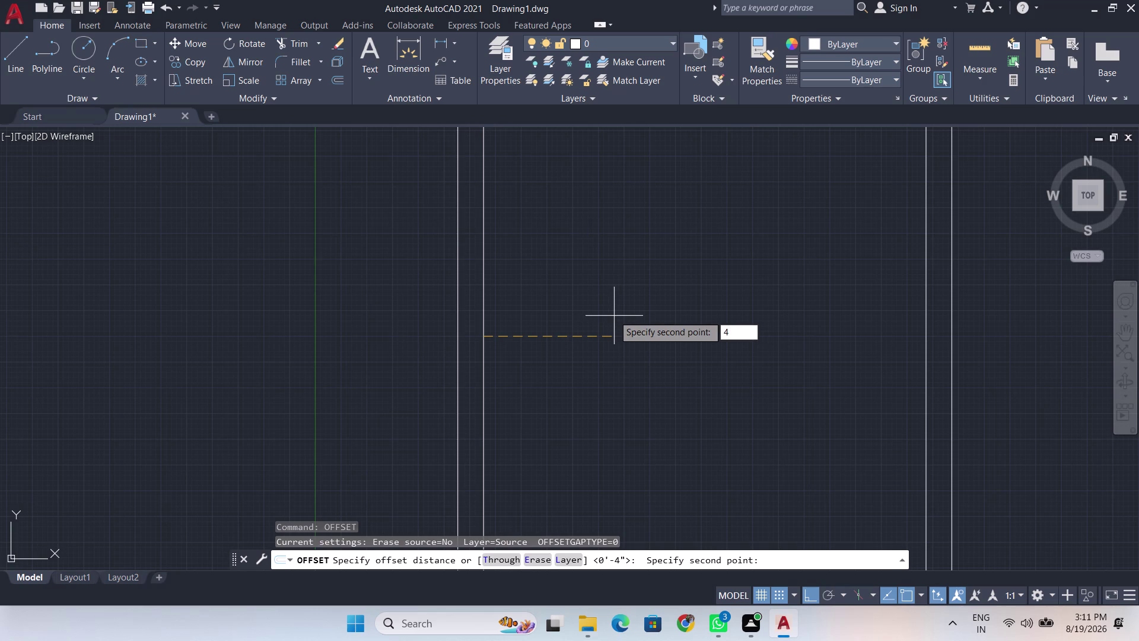
key(shift+quotedbl)
key(Return)
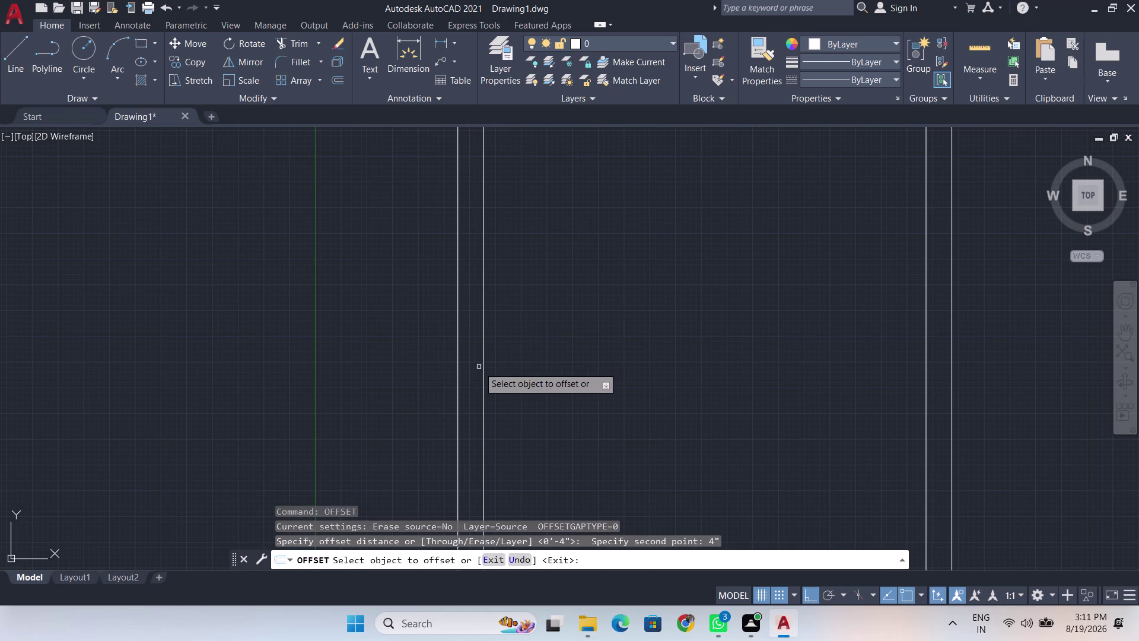
click(483, 366)
scroll(down, 3)
middle_drag(586, 328, 579, 392)
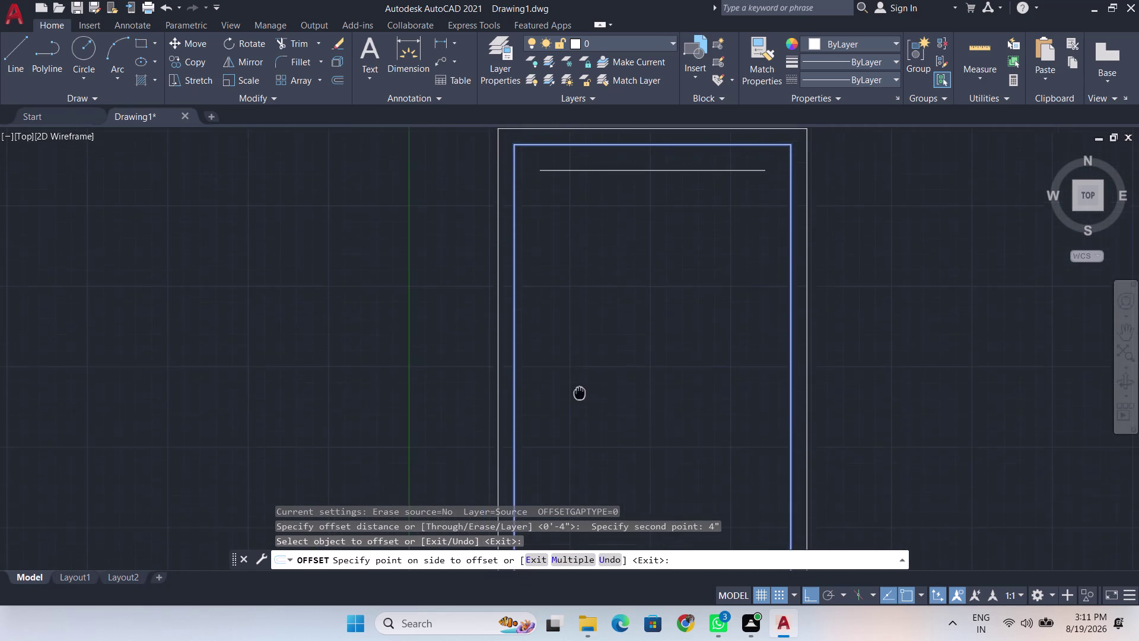
middle_drag(579, 392, 582, 429)
click(581, 418)
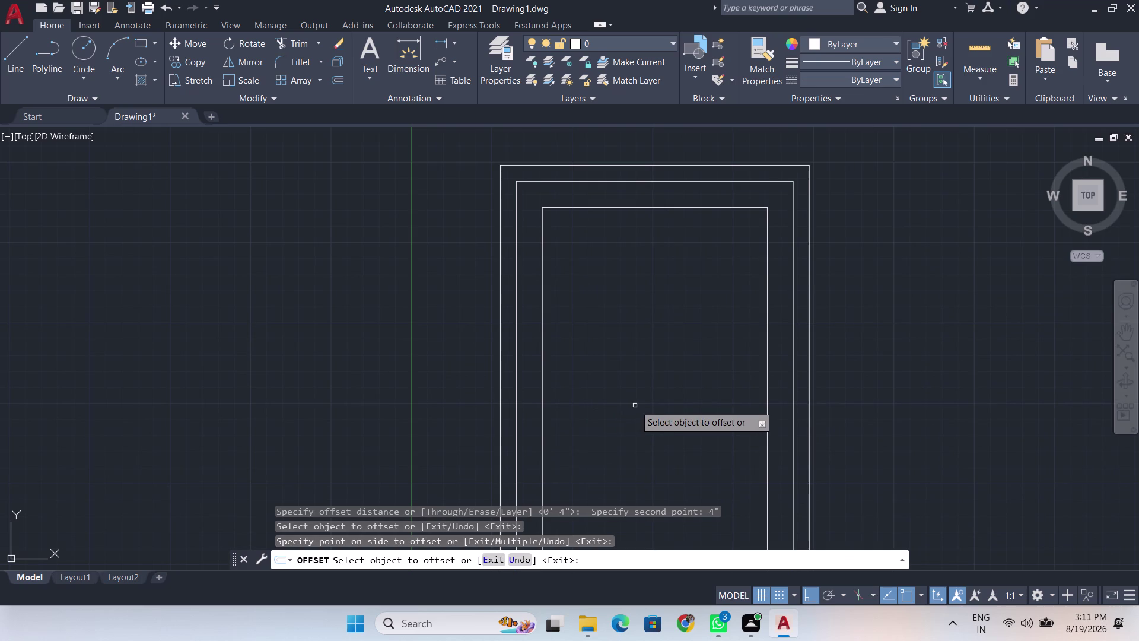
Recenter the door, cancel the offset, and start TRIM.
middle_drag(634, 395, 631, 309)
scroll(down, 3)
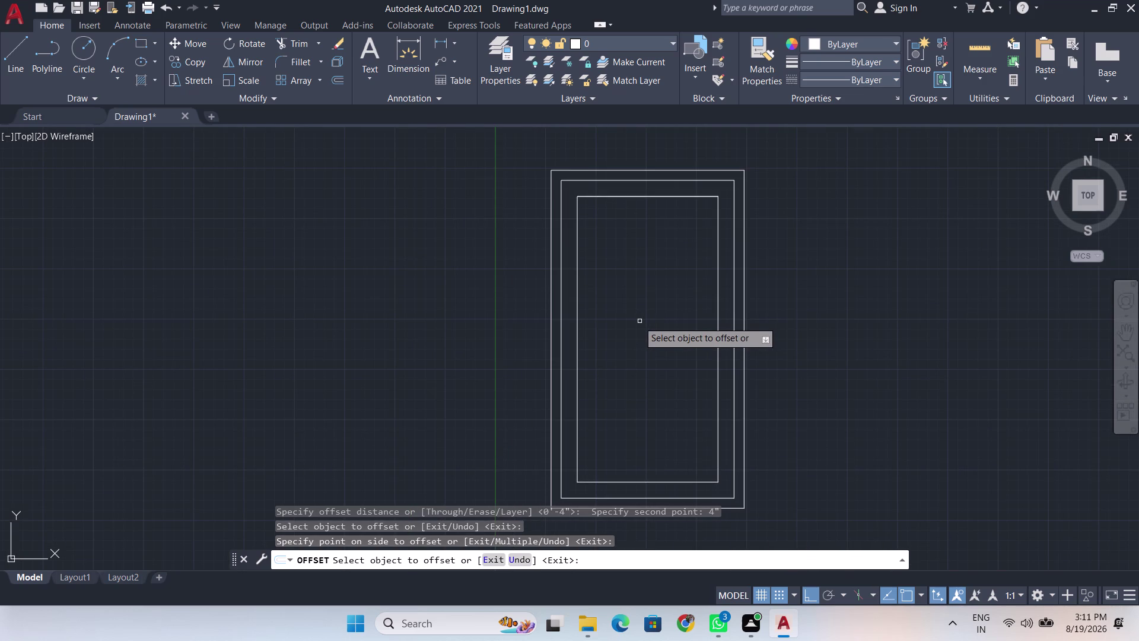
text(t)
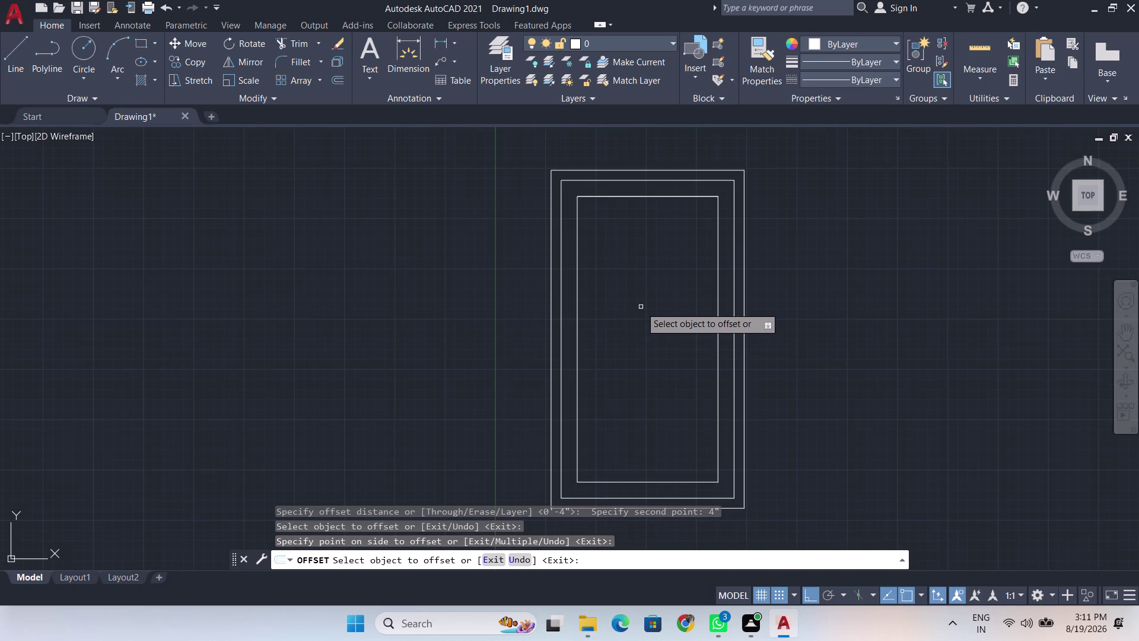
text(r)
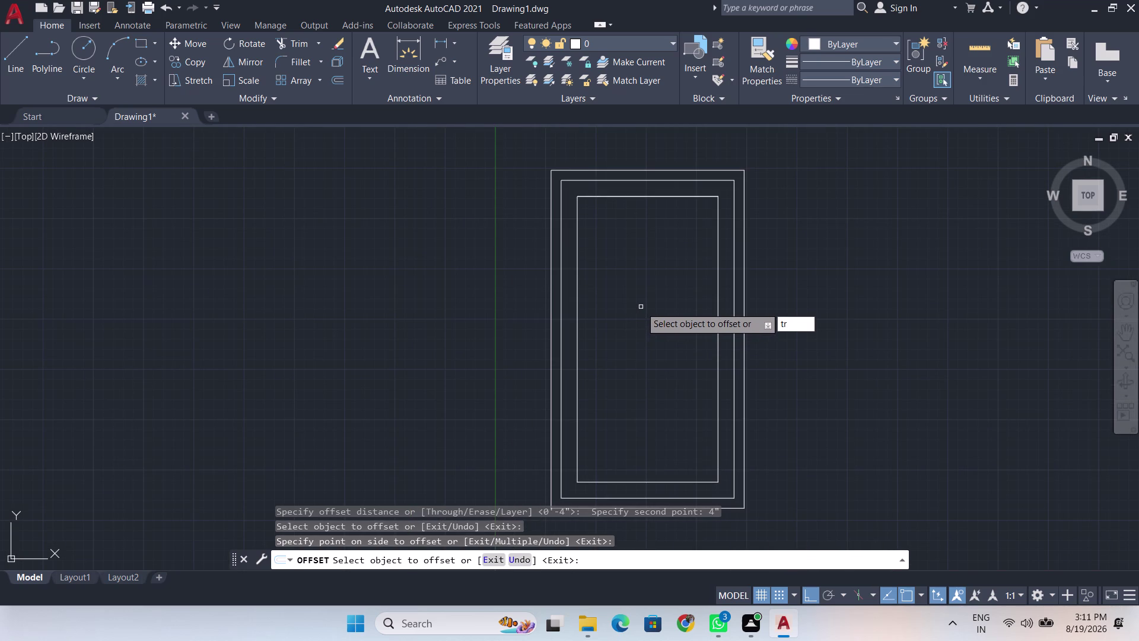
key(Escape)
text(tr)
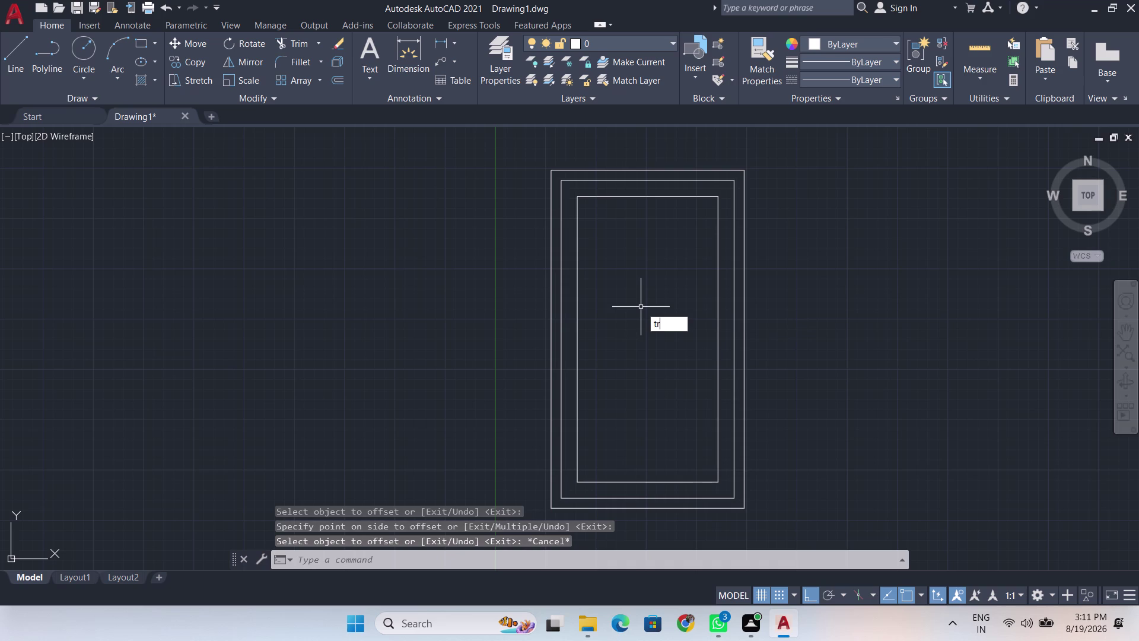
key(Return)
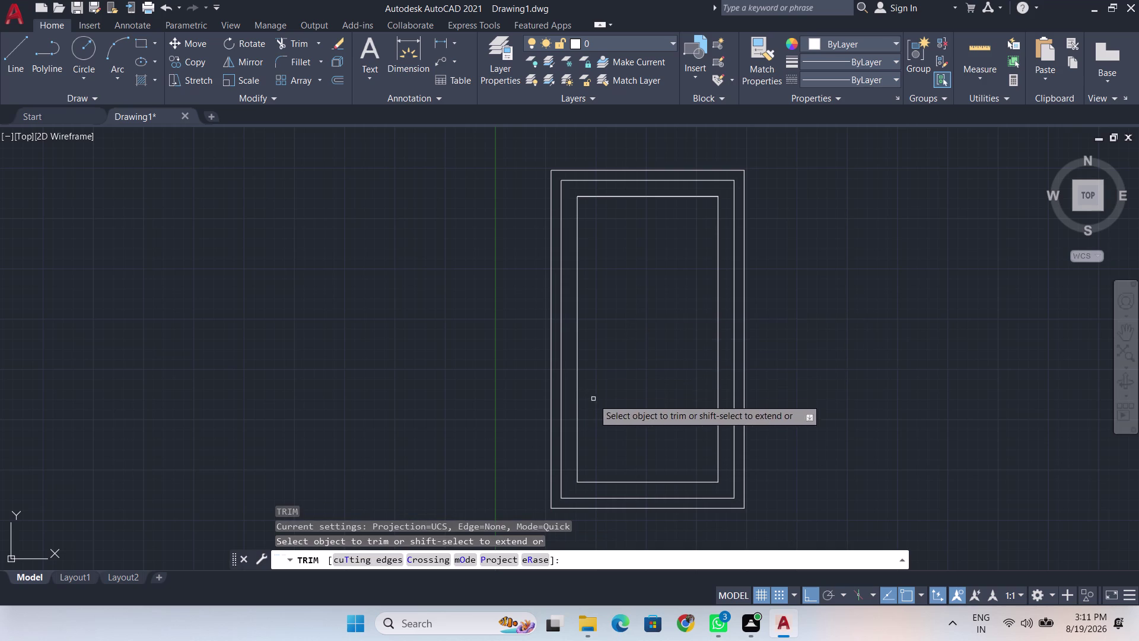
click(614, 483)
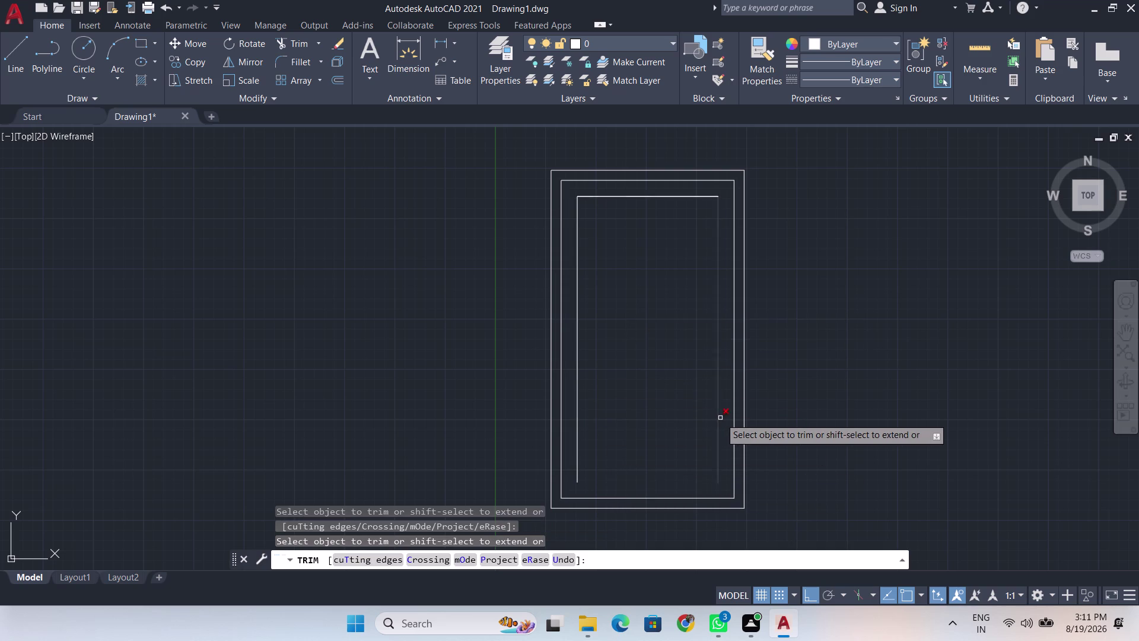
click(718, 420)
key(Escape)
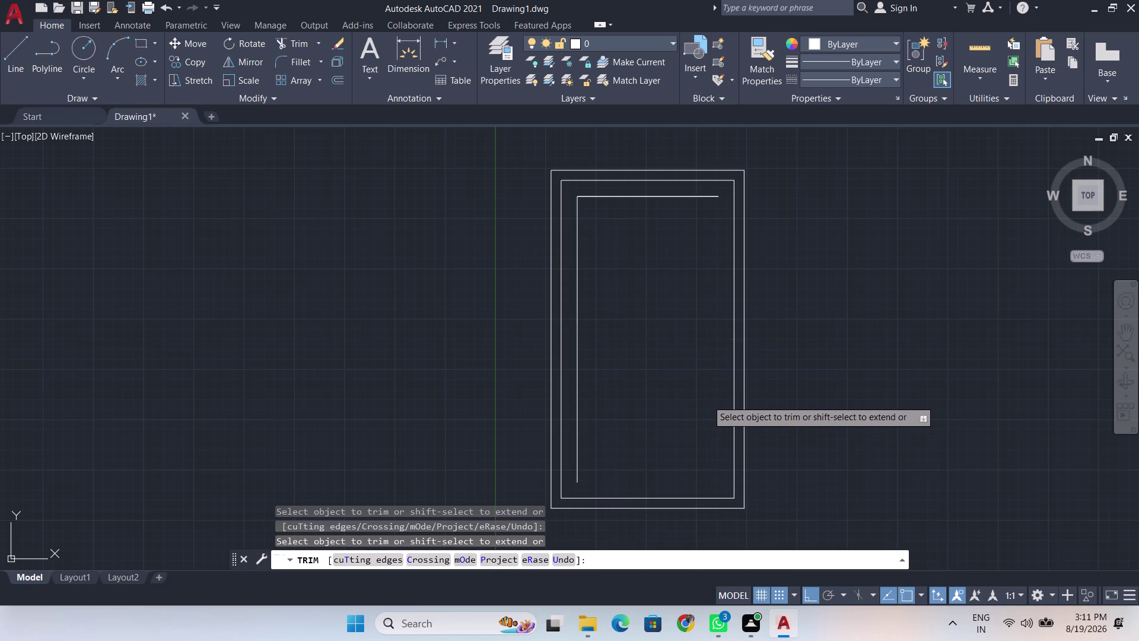
scroll(up, 3)
middle_drag(614, 212, 616, 259)
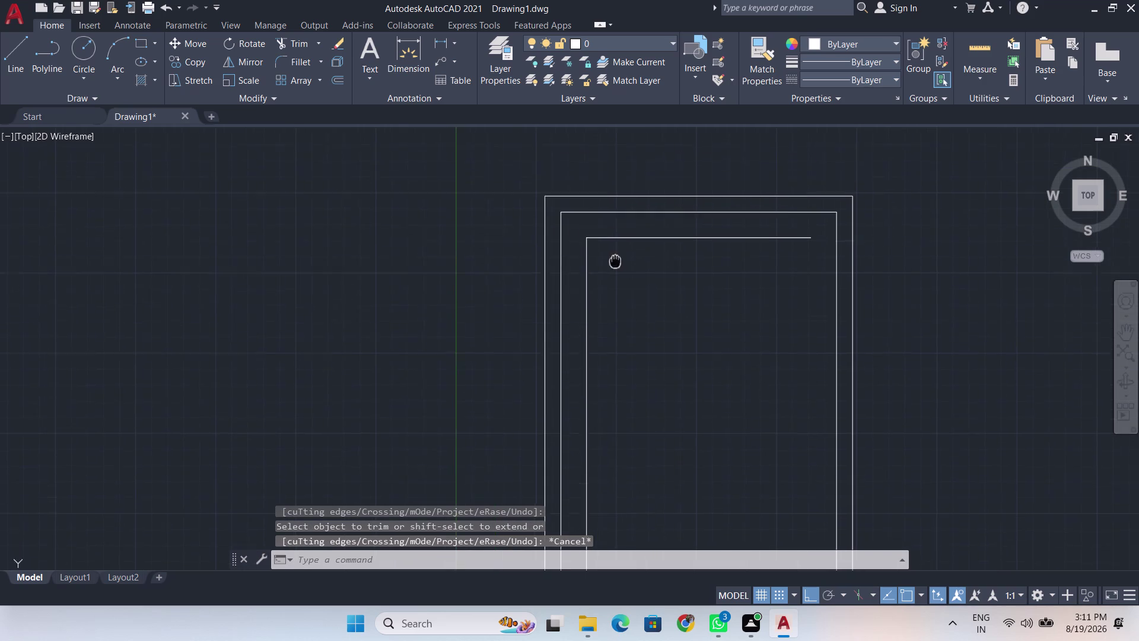
middle_drag(615, 260, 599, 396)
scroll(up, 3)
Start a rectangle with its first corner at the inner top-left corner.
text(re)
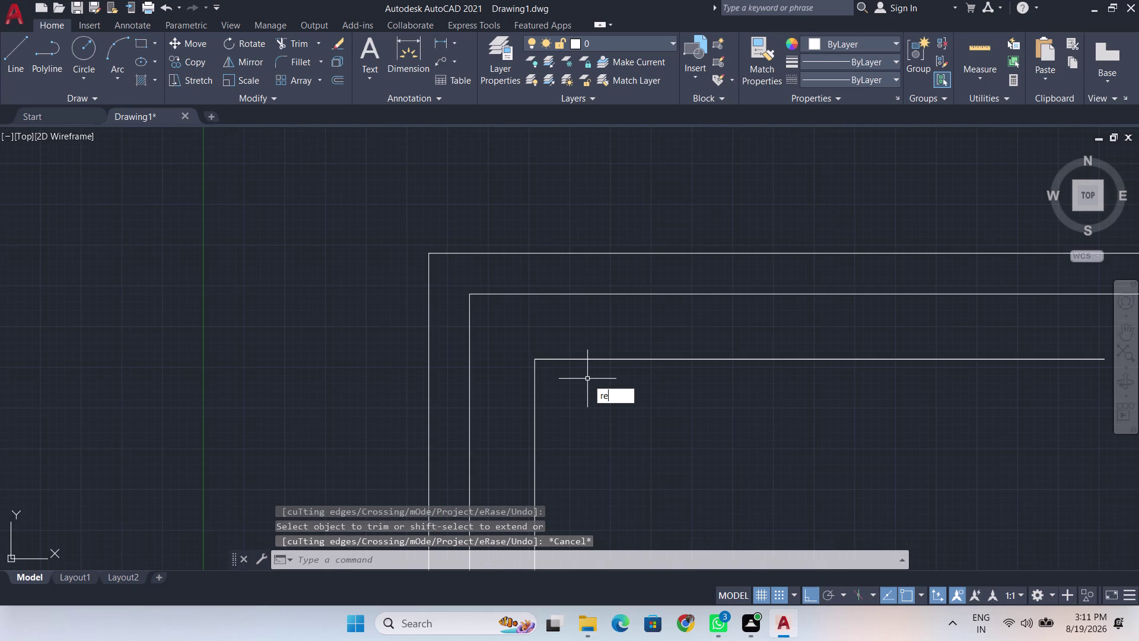
text(c)
key(Return)
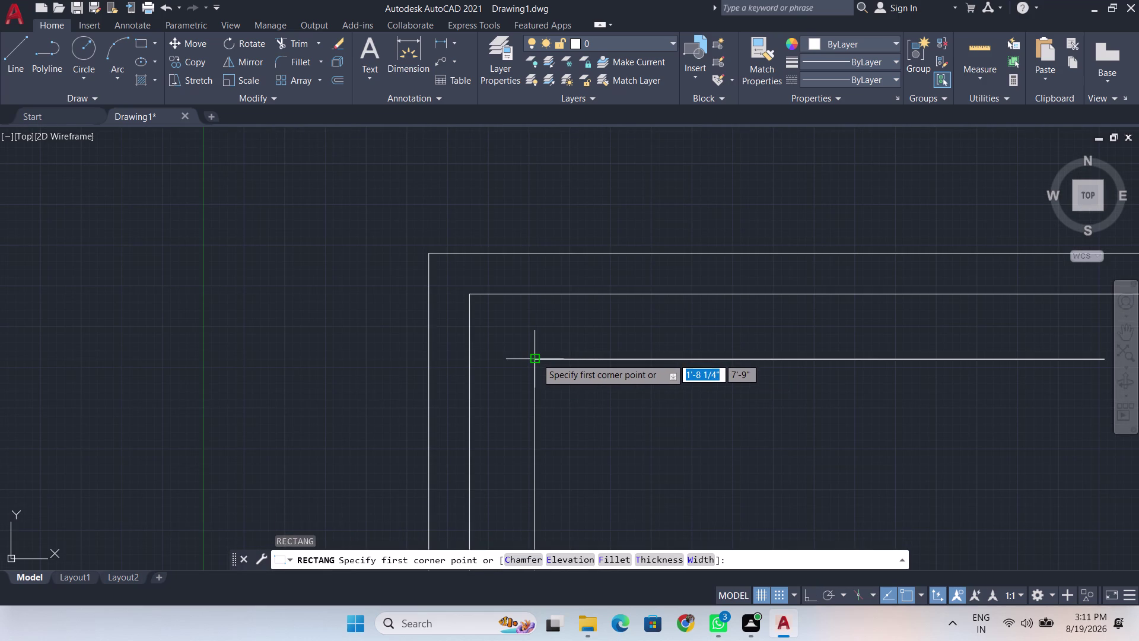
click(536, 358)
scroll(down, 3)
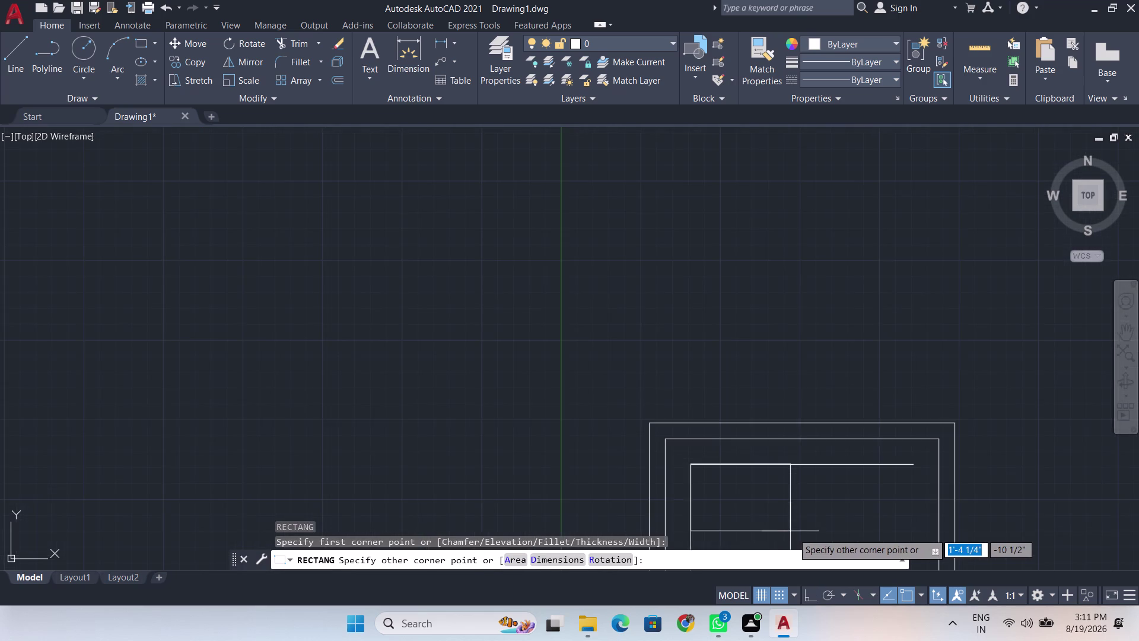
middle_drag(793, 532, 687, 165)
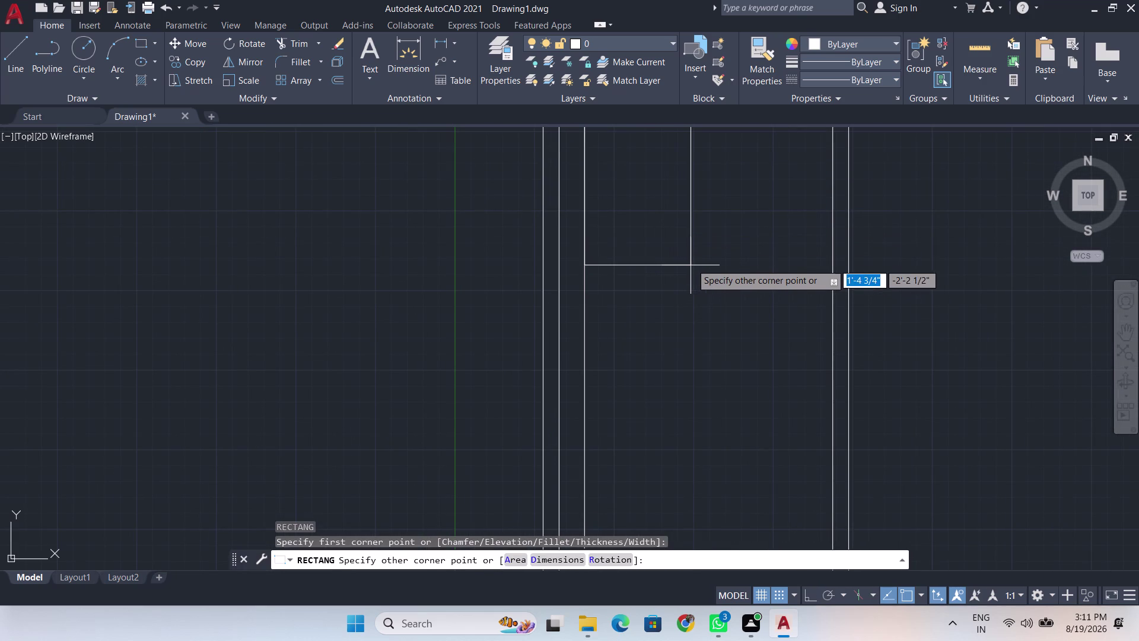
Enter the rectangle width as 1'-1 1/2".
key(BackSpace)
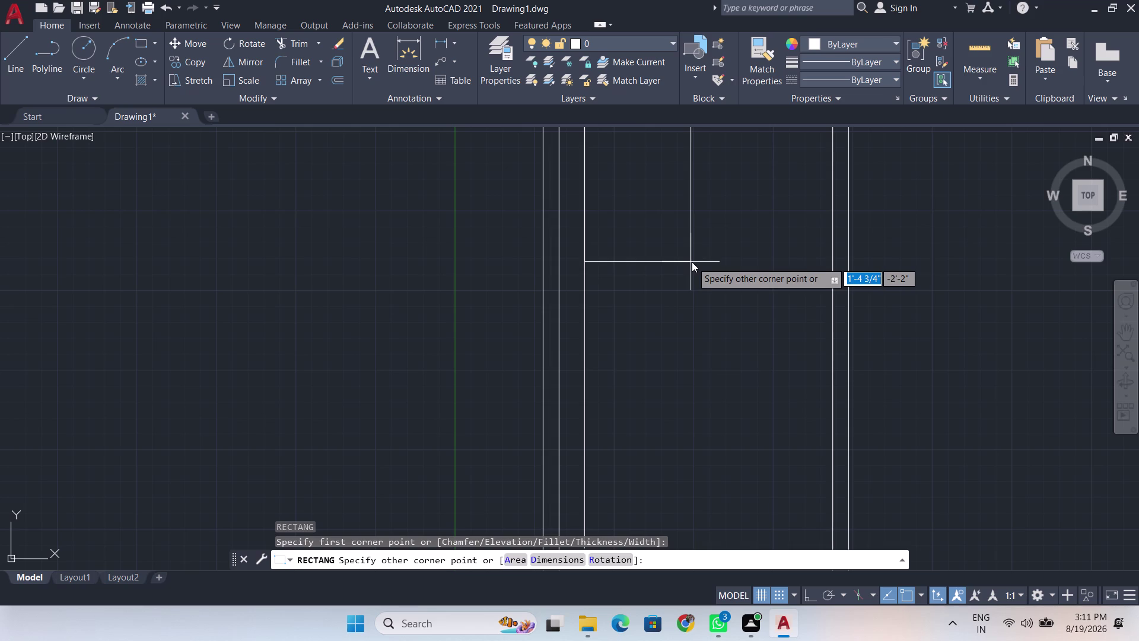
text(1')
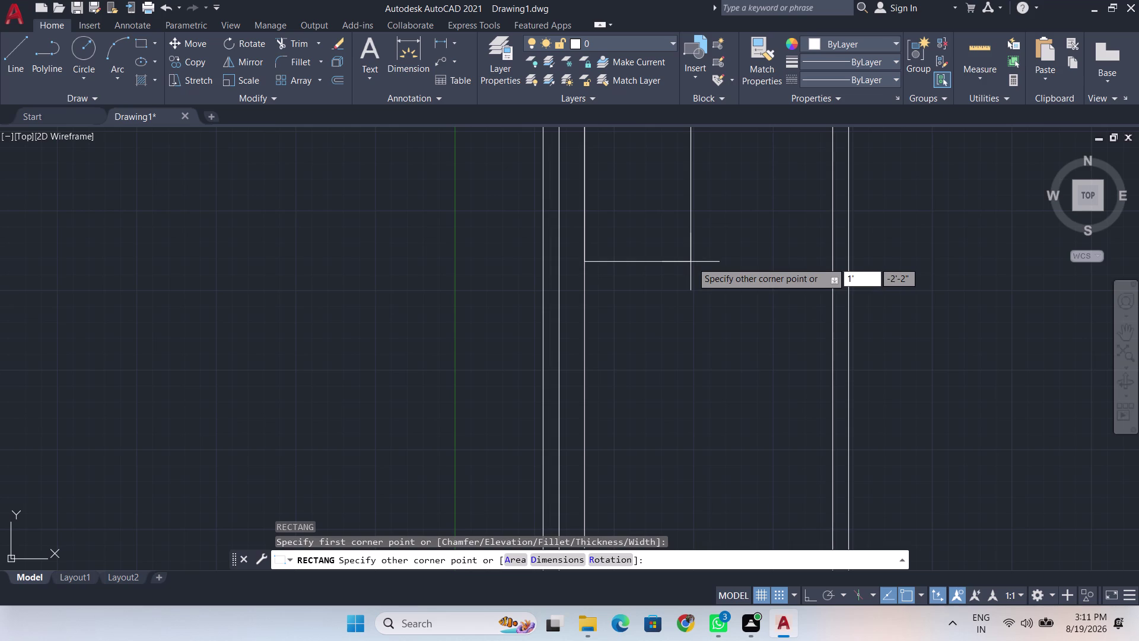
key(1)
key(BackSpace)
key(minus)
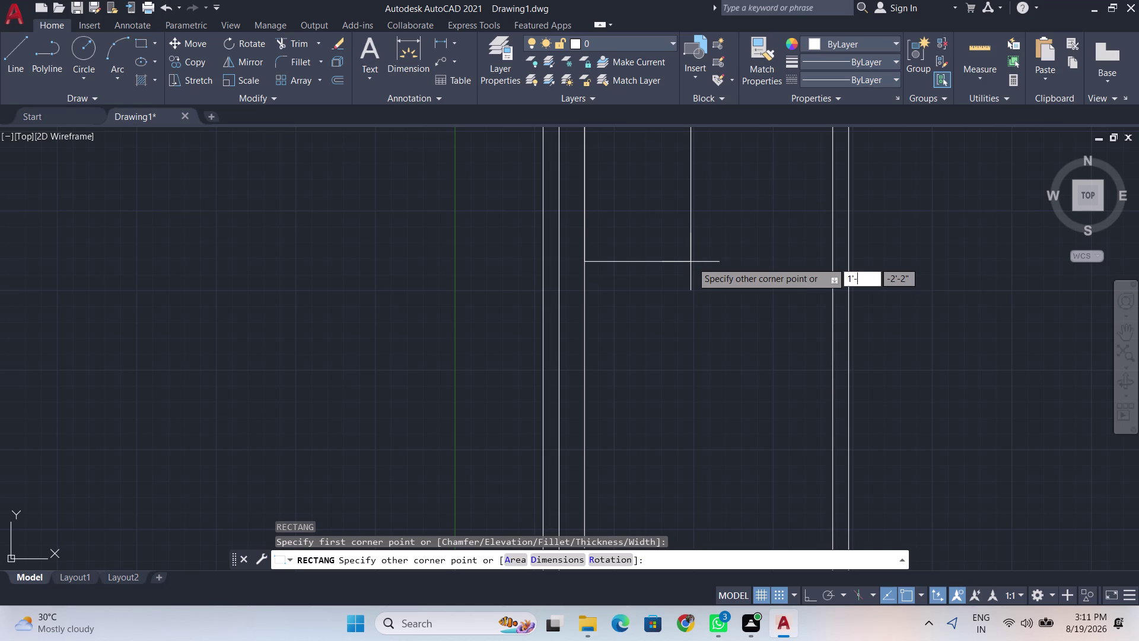
key(1)
key(minus)
key(1)
key(slash)
key(2)
key(shift+quotedbl)
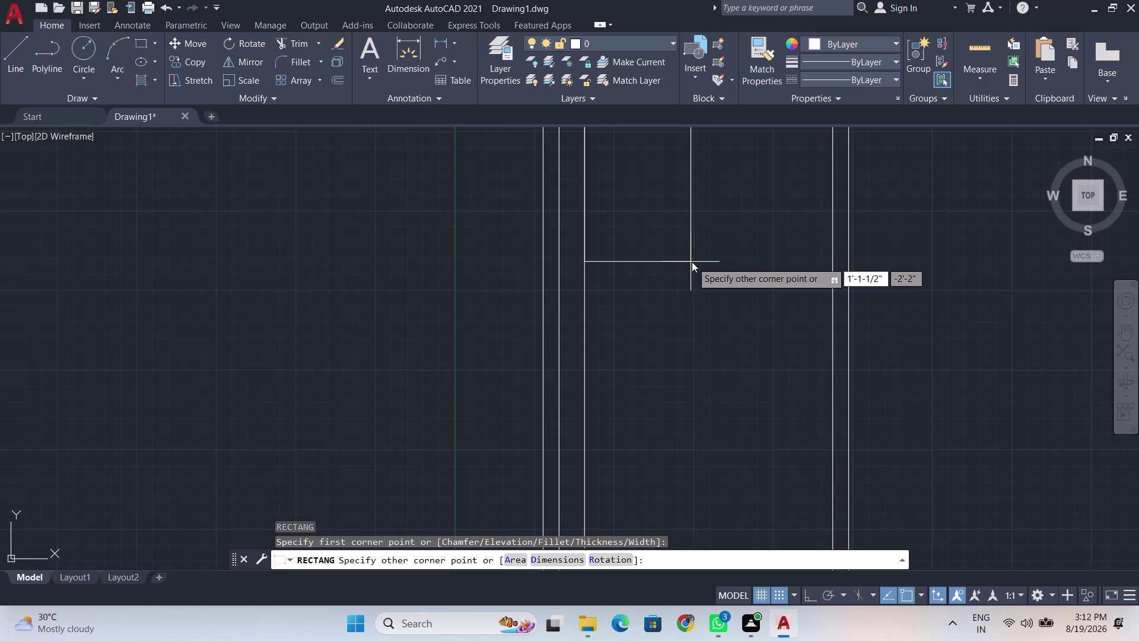
Enter the height as 2'-11 1/2" and complete the rectangle.
key(Tab)
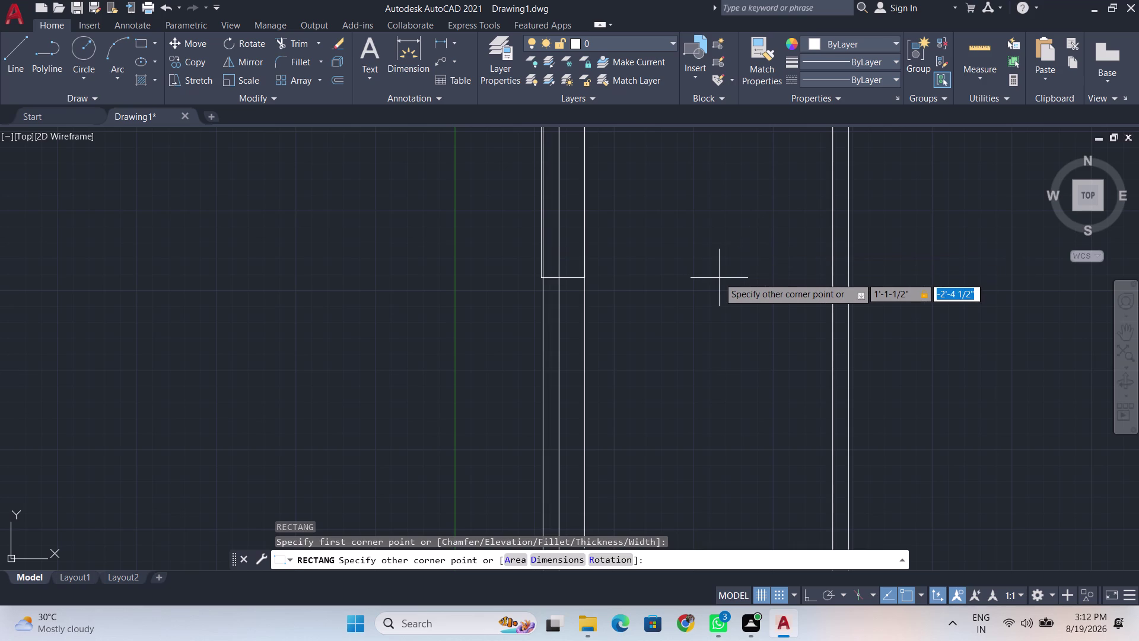
key(BackSpace)
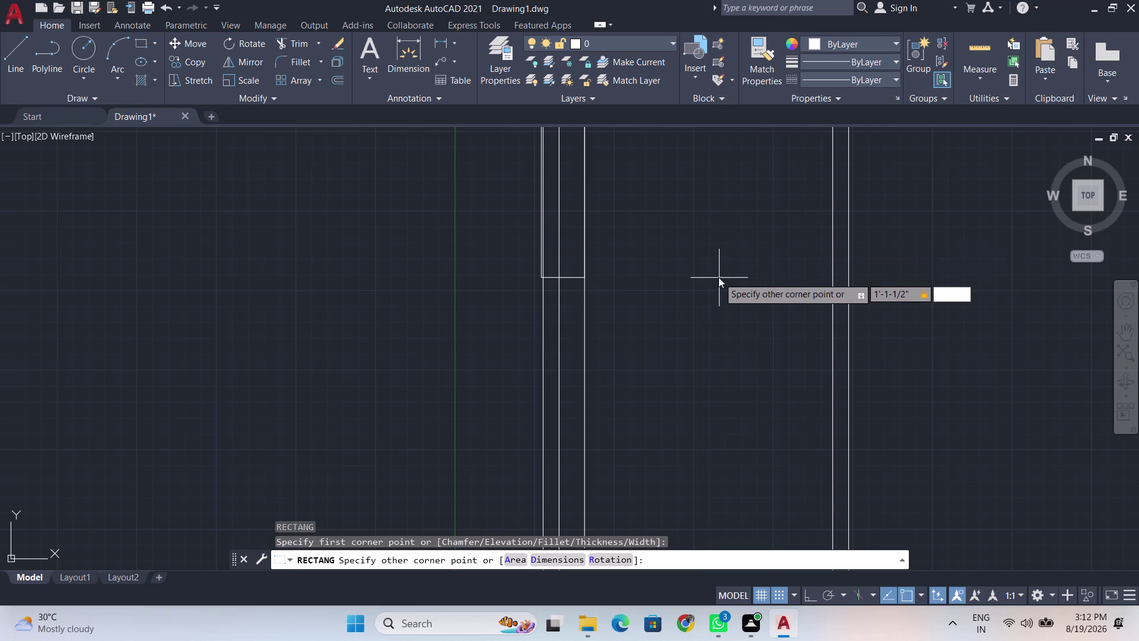
key(2)
key(apostrophe)
key(minus)
text(11)
key(minus)
key(1)
text(/2)
key(shift+quotedbl)
key(Return)
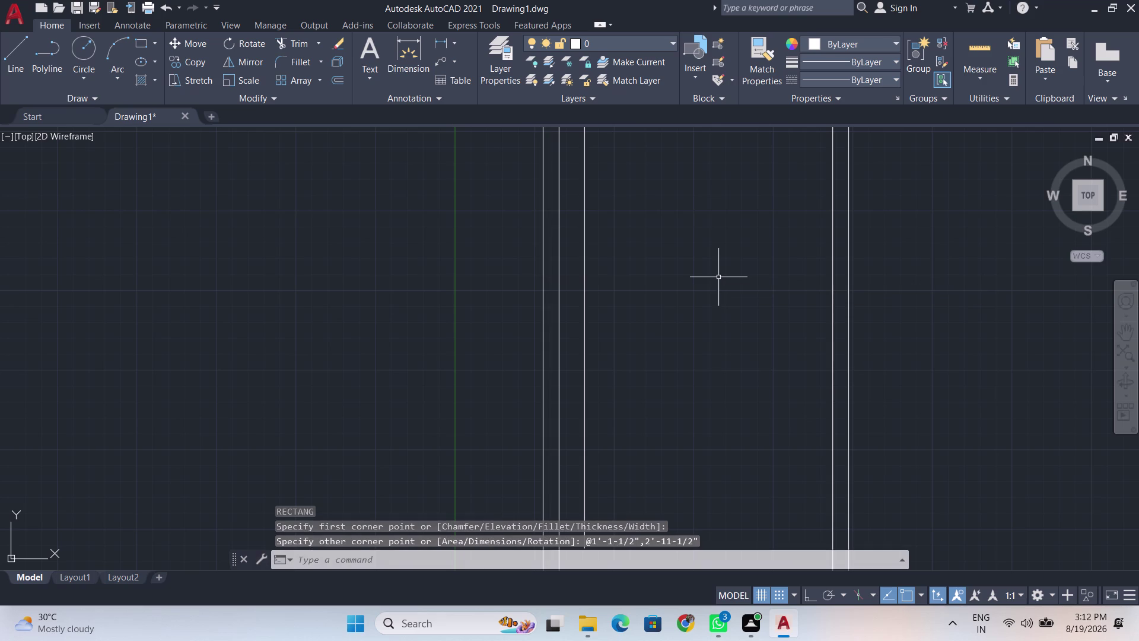
Bring the new tall rectangle into view and select it.
scroll(down, 3)
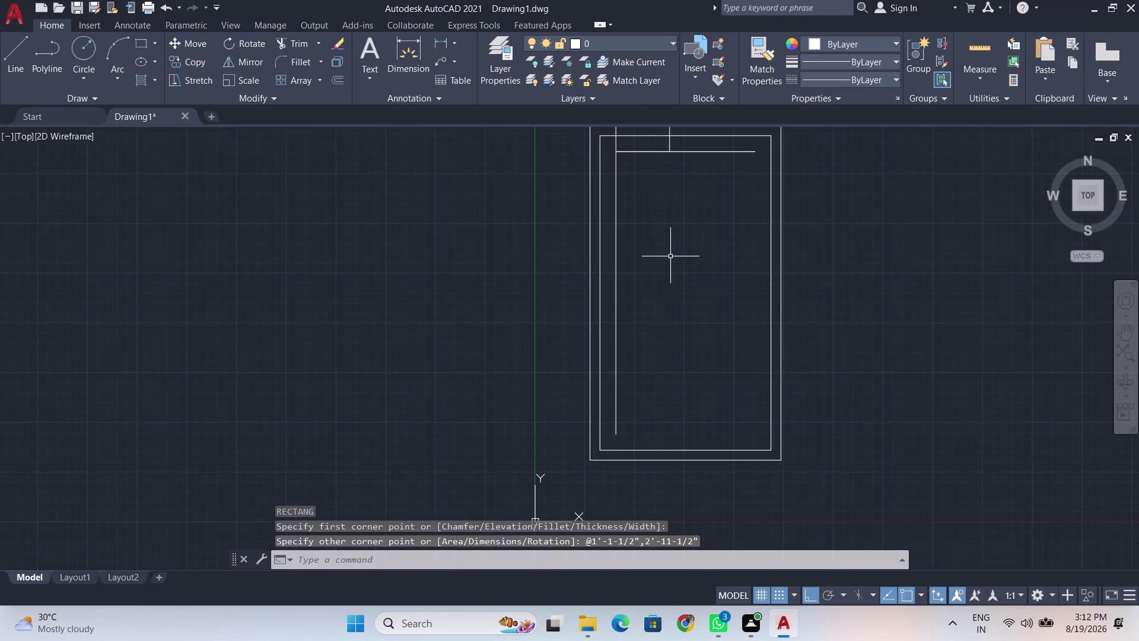
middle_drag(670, 245, 673, 416)
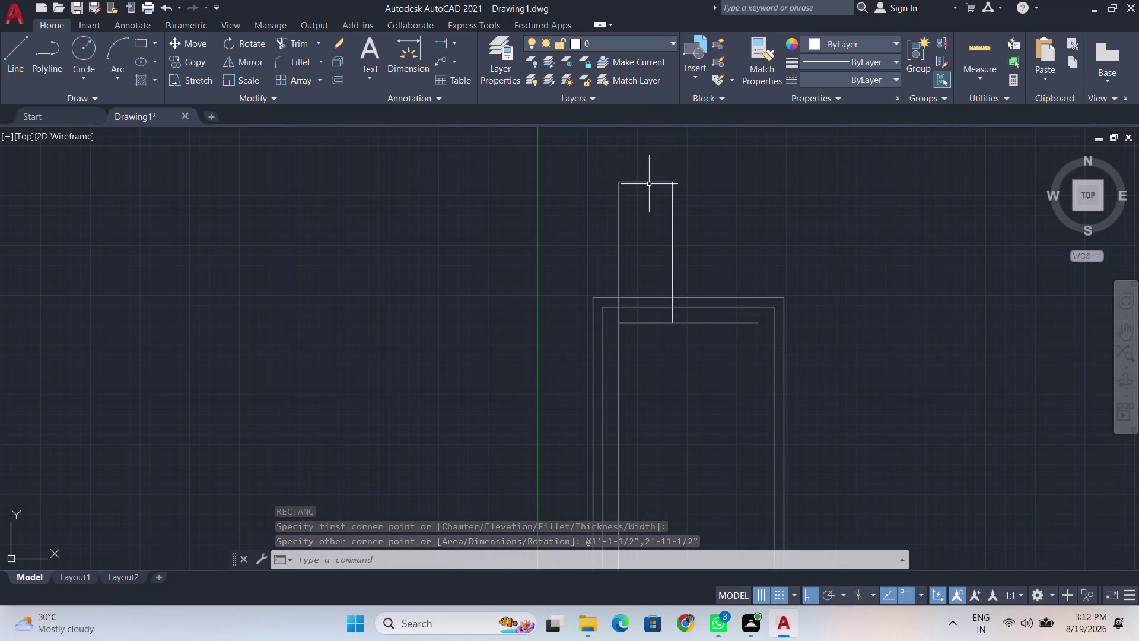
click(652, 181)
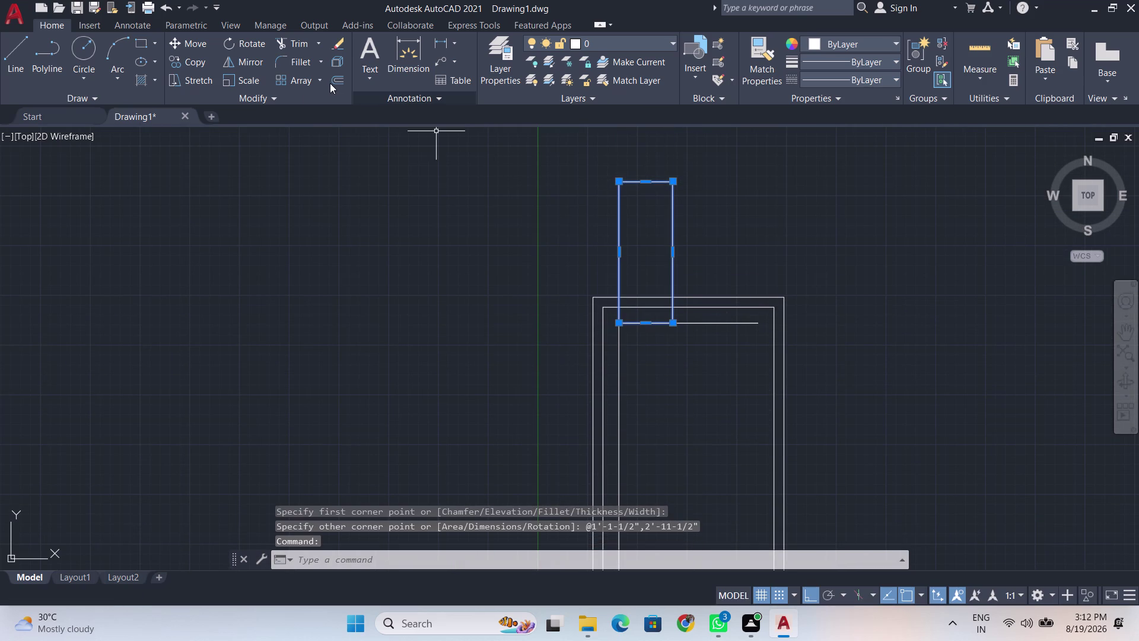
middle_drag(833, 141, 893, 143)
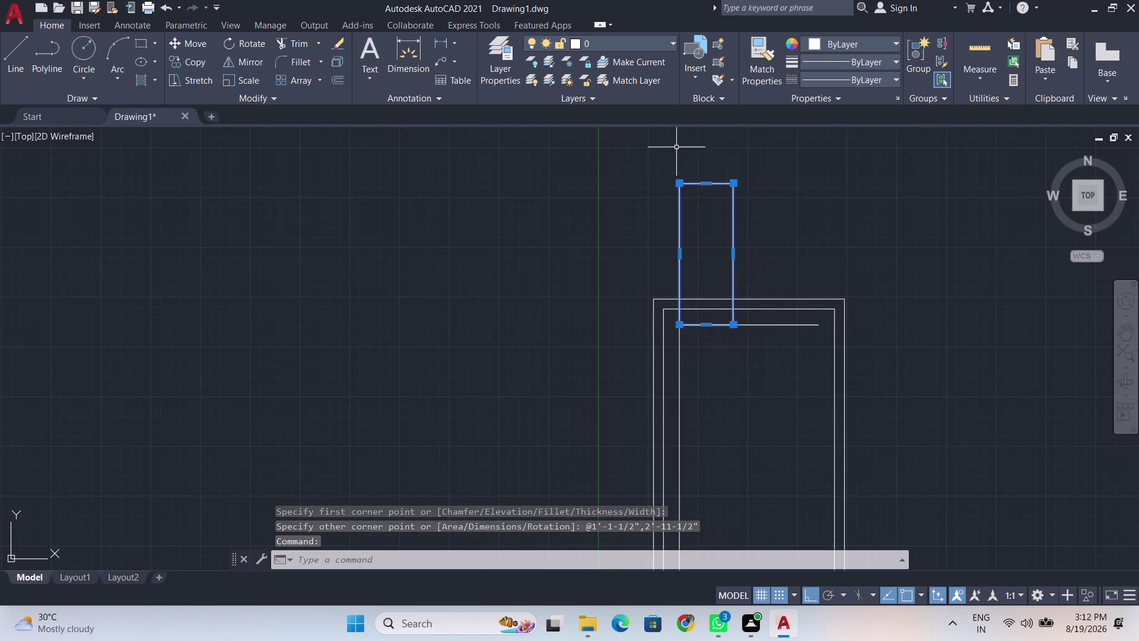
Mirror the tall rectangle across its bottom edge, erasing the original.
scroll(down, 3)
middle_drag(742, 201, 742, 345)
scroll(up, 3)
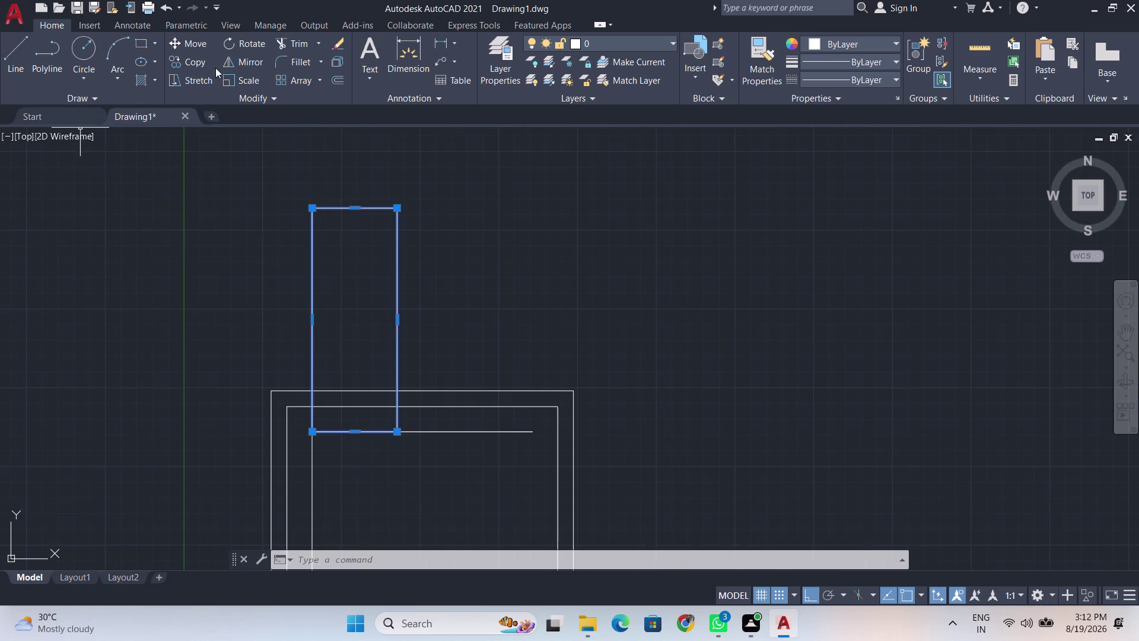
click(253, 59)
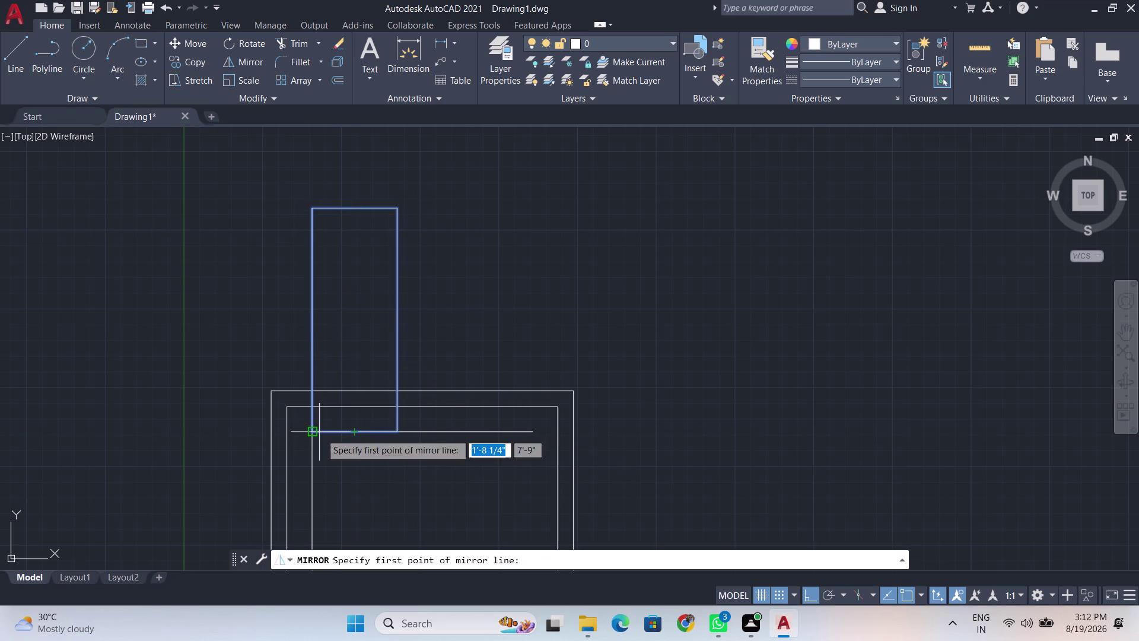
click(306, 431)
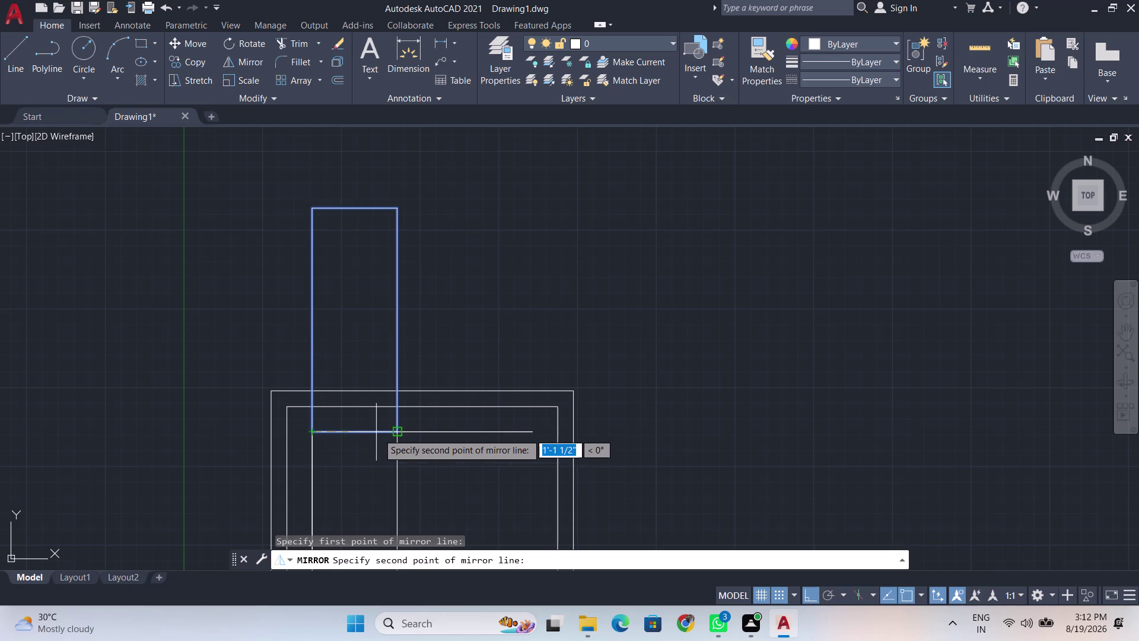
click(378, 433)
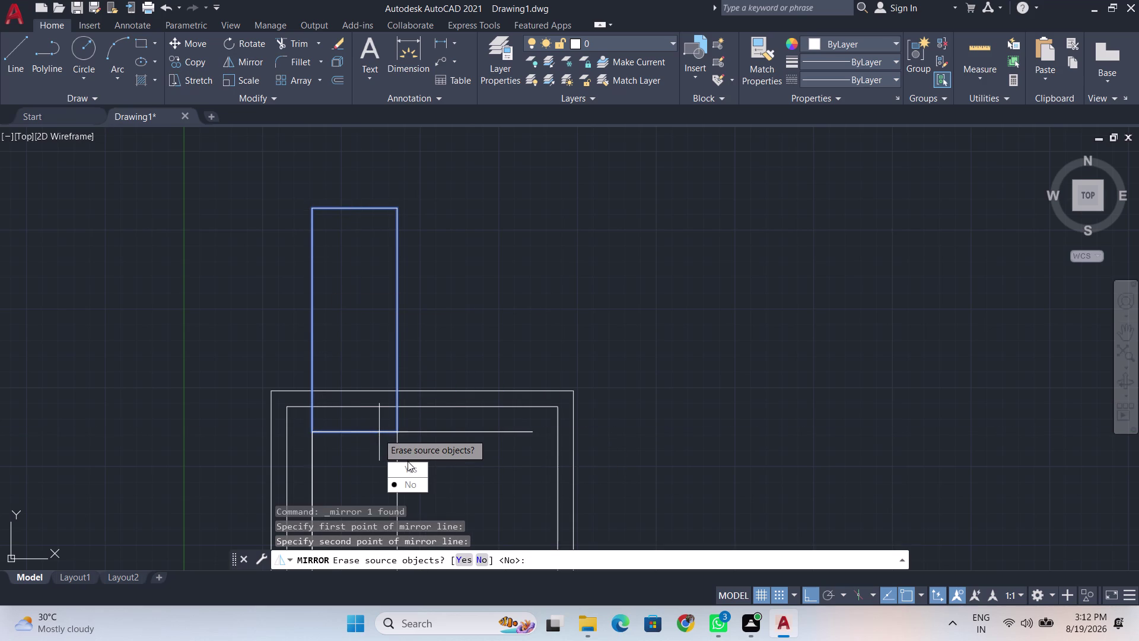
drag(410, 466, 378, 433)
scroll(down, 3)
middle_drag(406, 462, 419, 320)
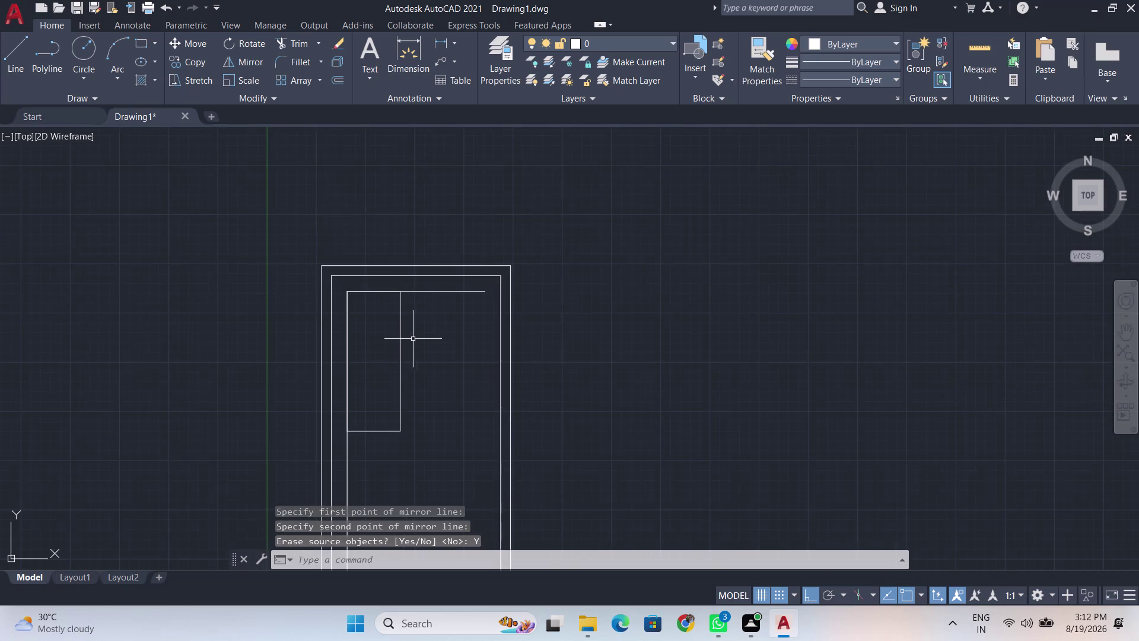
scroll(up, 3)
Cancel a trim, delete the inner top and stray lines, then undo.
text(tr)
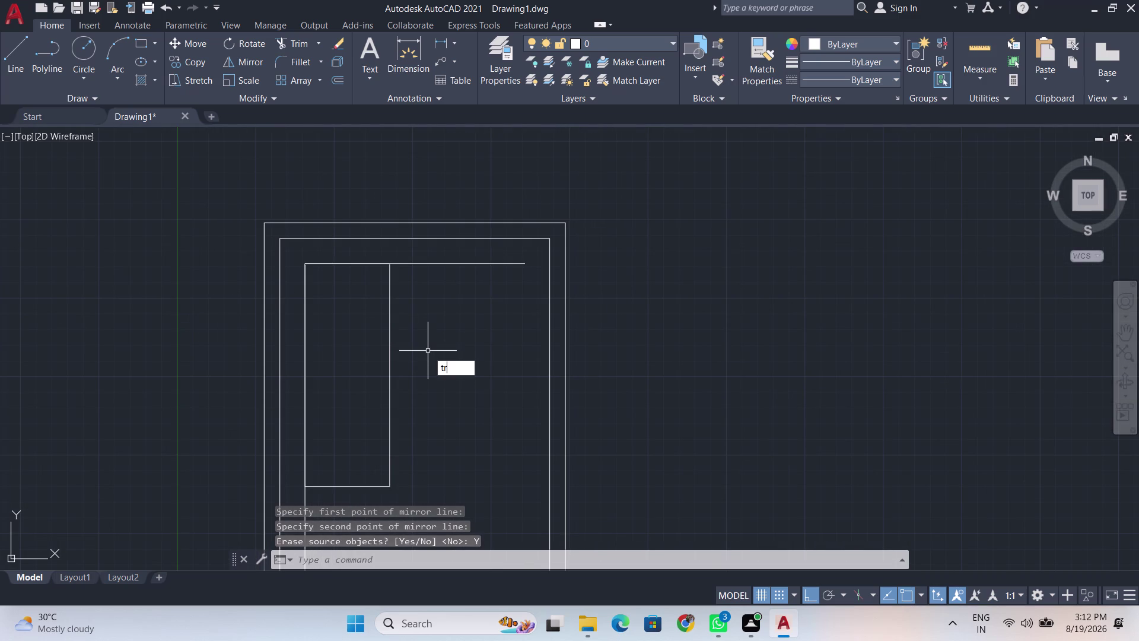
key(Return)
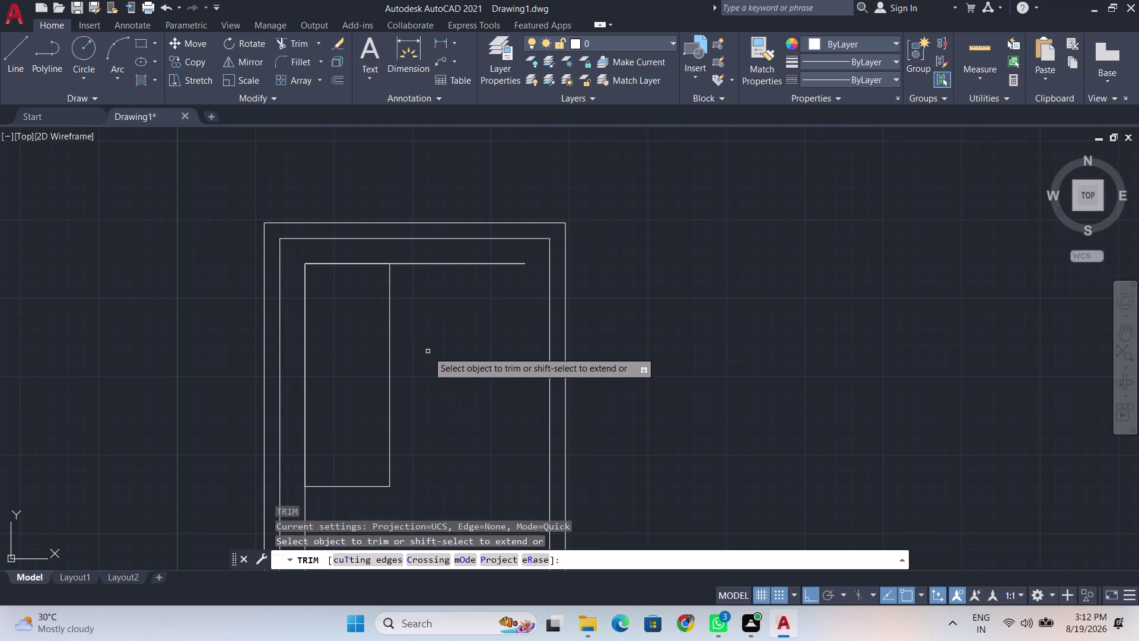
key(Escape)
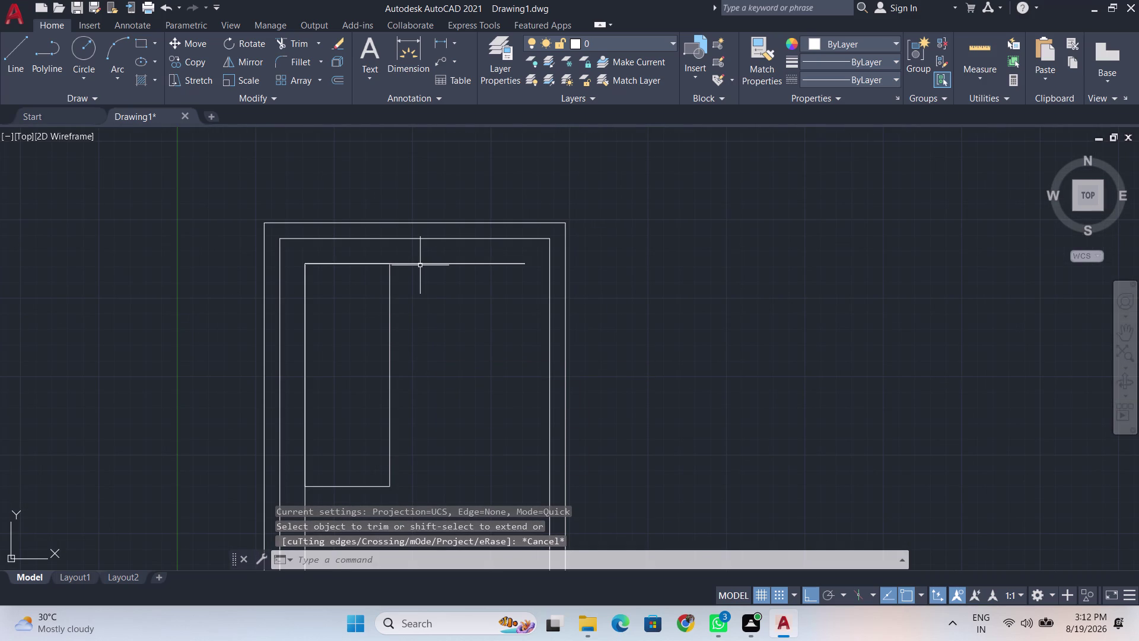
click(430, 264)
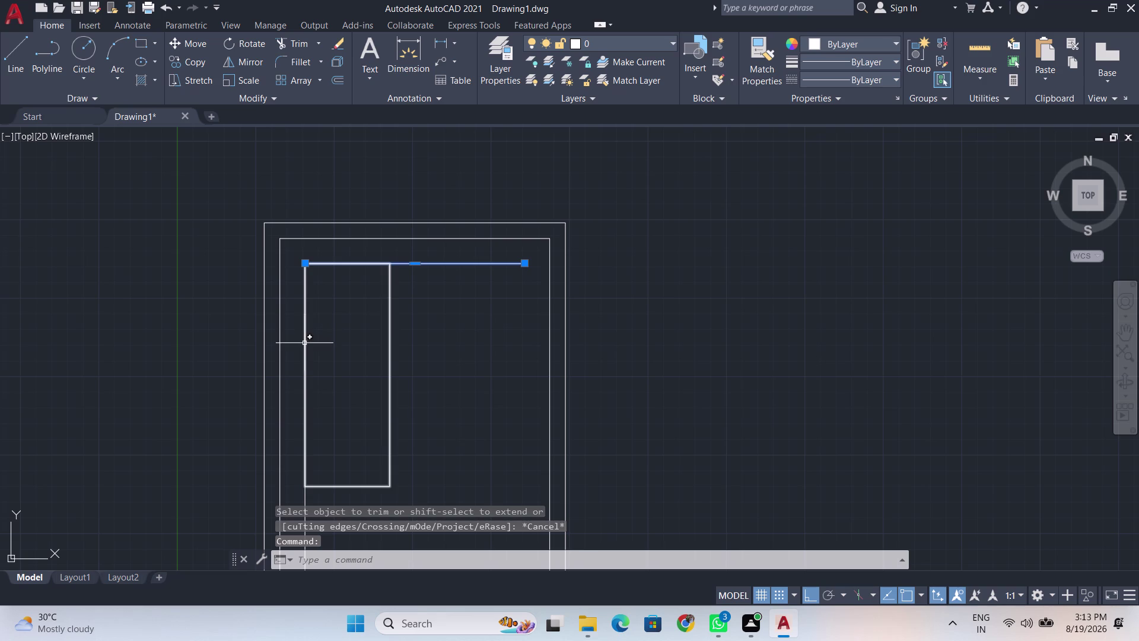
click(305, 342)
key(Delete)
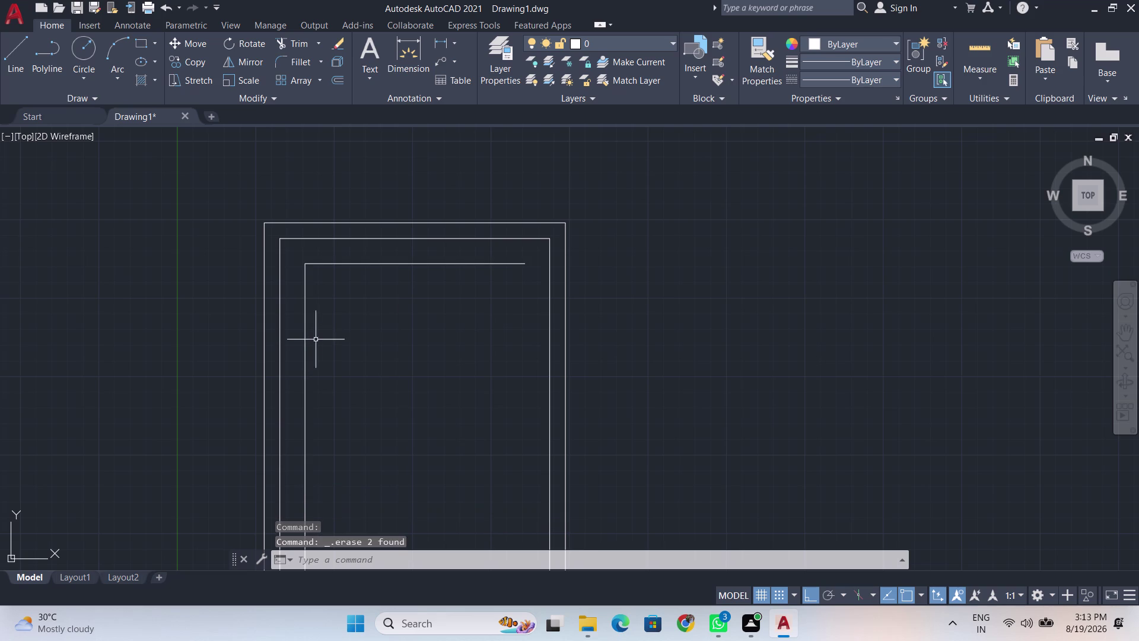
key(ctrl+z)
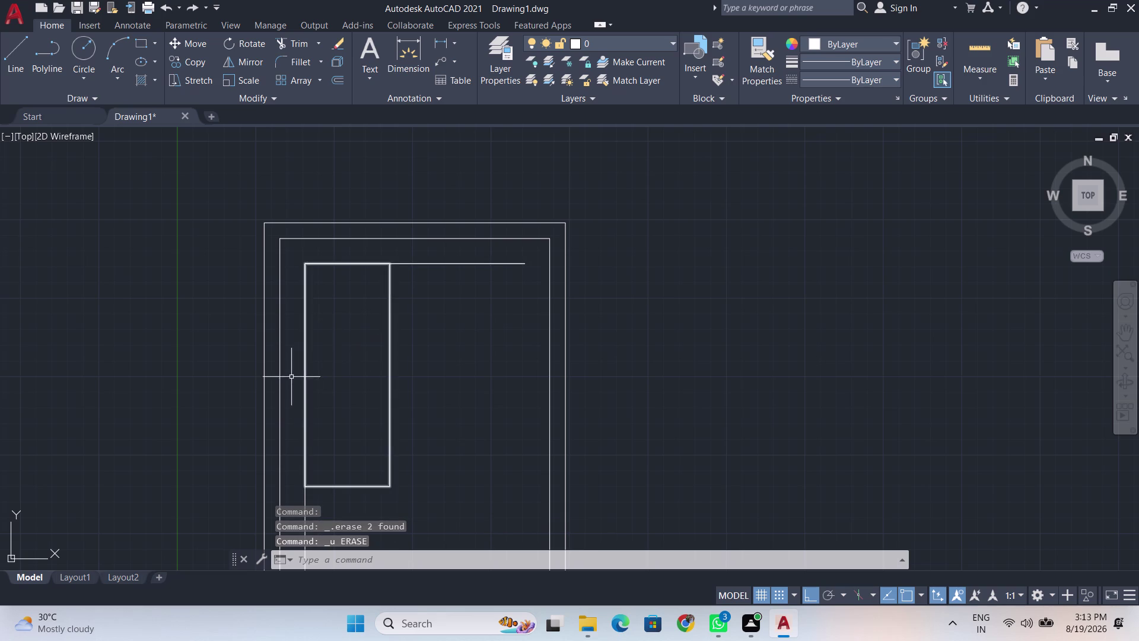
Erase the stray left line and the leftover top horizontal line.
middle_drag(319, 426, 319, 363)
click(306, 477)
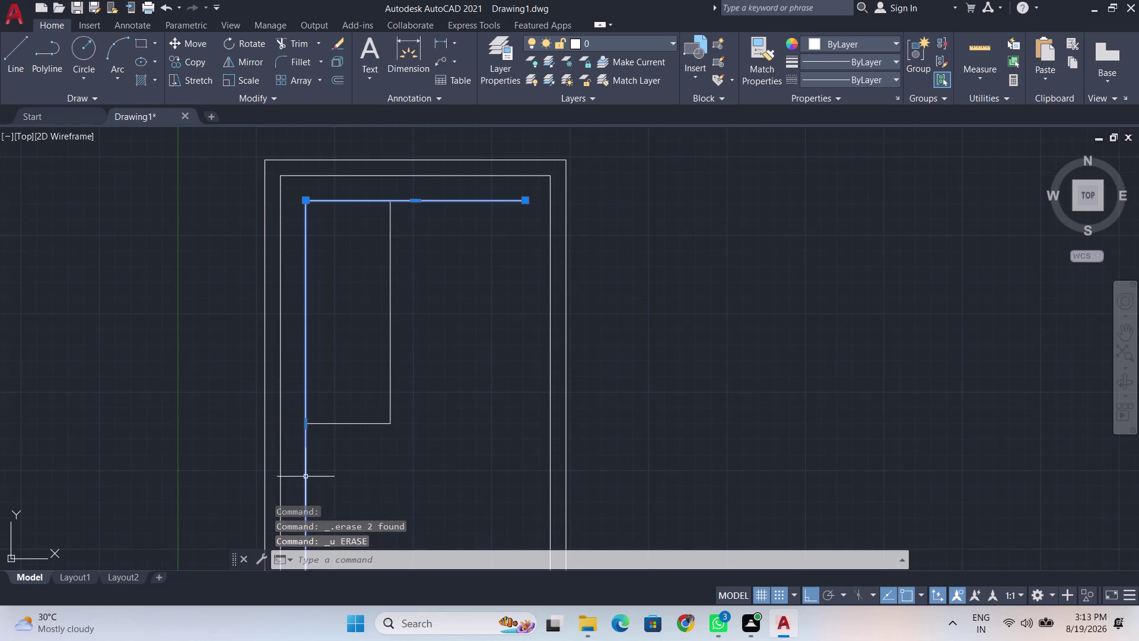
key(Delete)
scroll(down, 3)
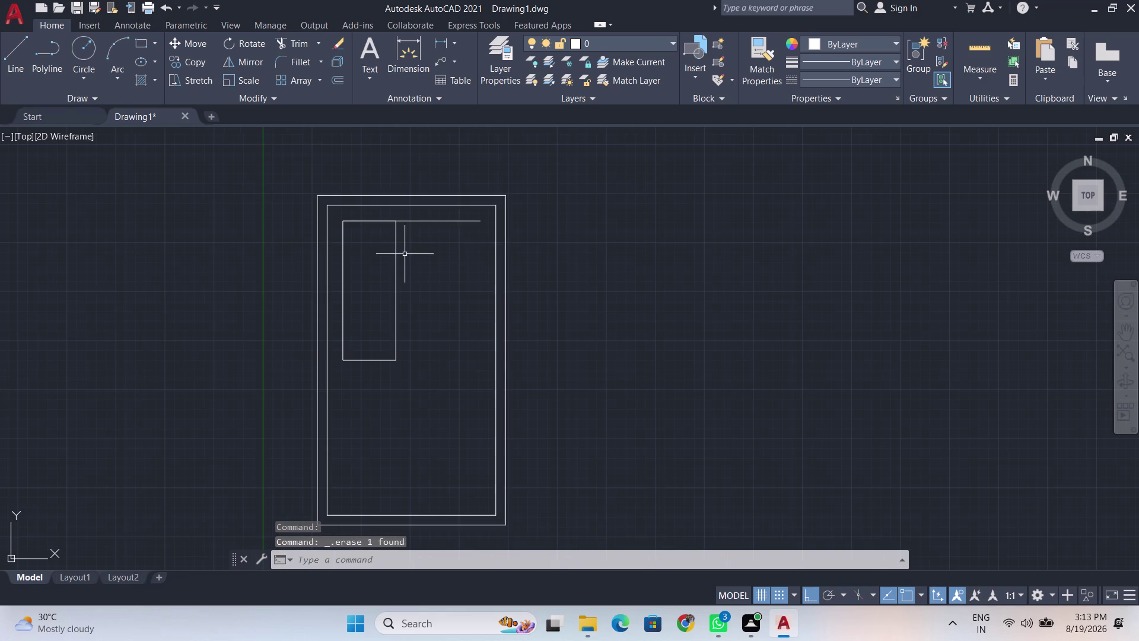
click(414, 220)
key(Delete)
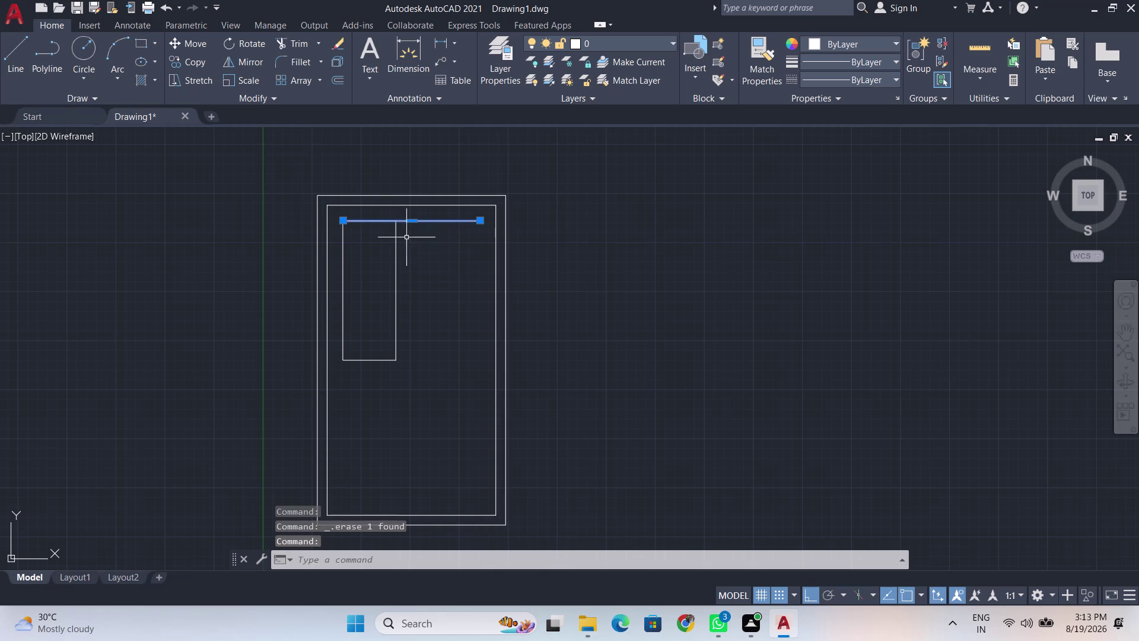
key(Delete)
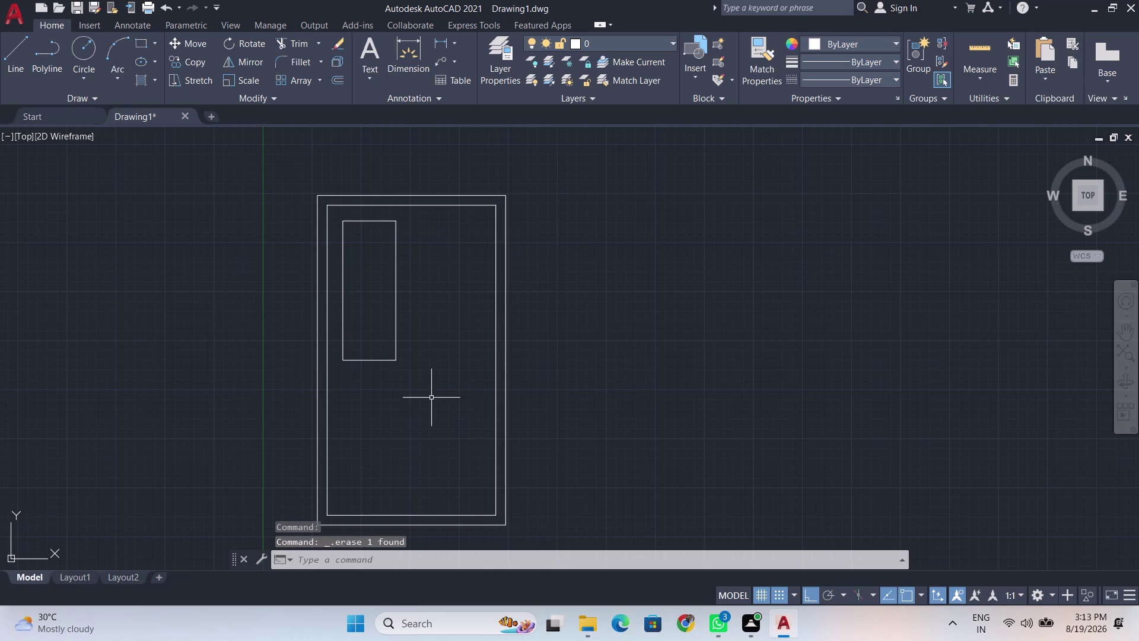
scroll(up, 3)
scroll(down, 3)
middle_drag(413, 365, 462, 338)
scroll(up, 3)
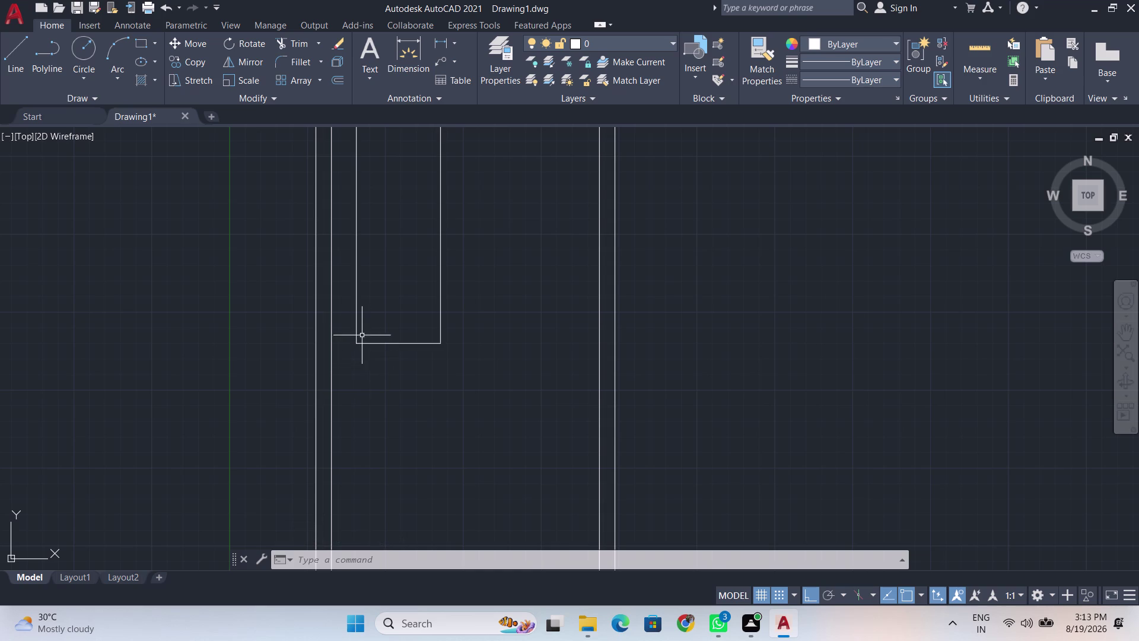
Bring the panel into view, then start and cancel an offset.
scroll(up, 3)
scroll(down, 3)
middle_drag(395, 308, 418, 356)
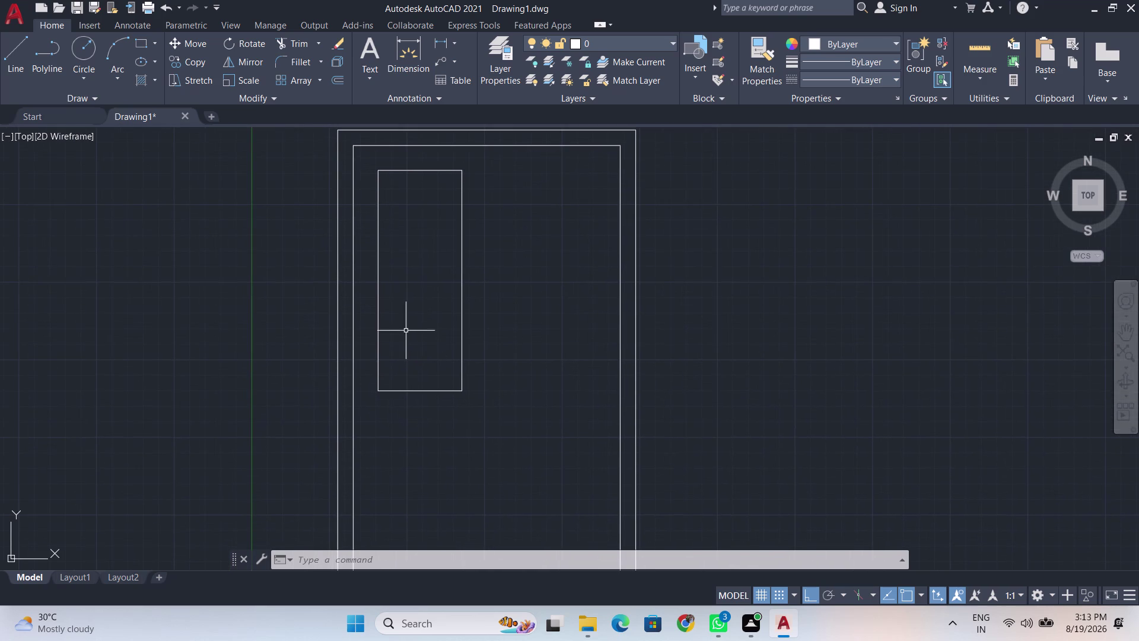
text(off)
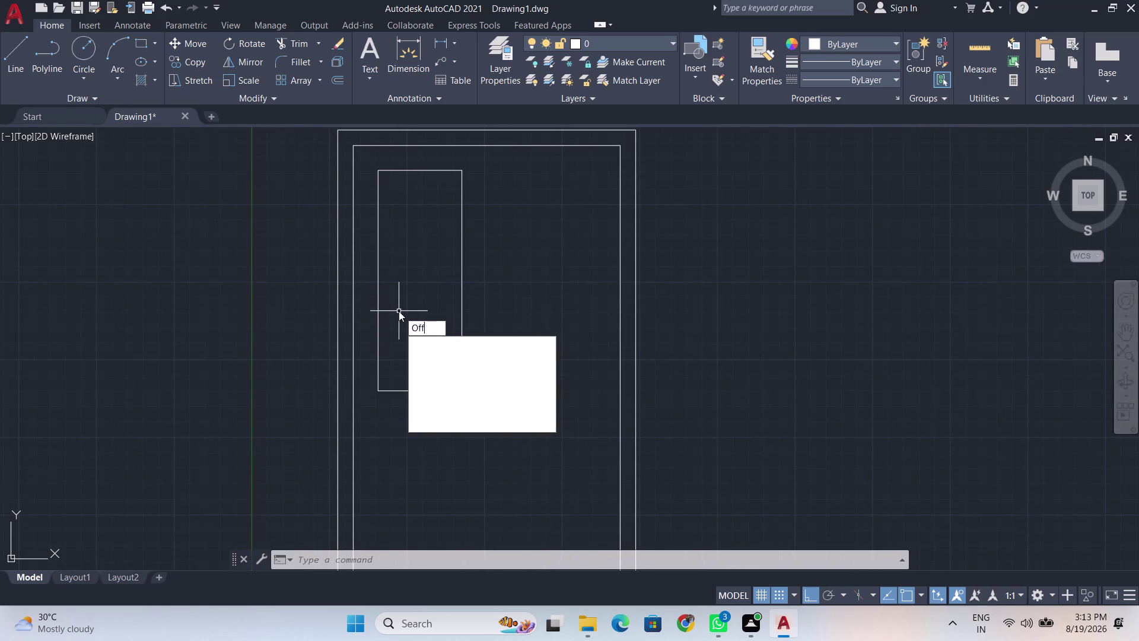
key(Return)
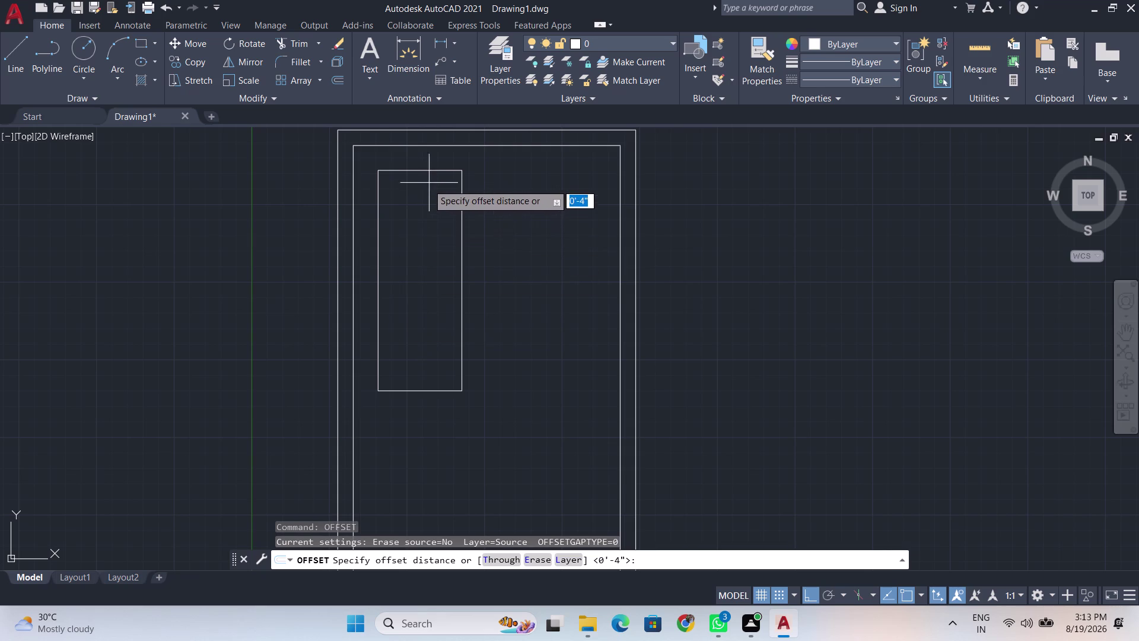
key(Escape)
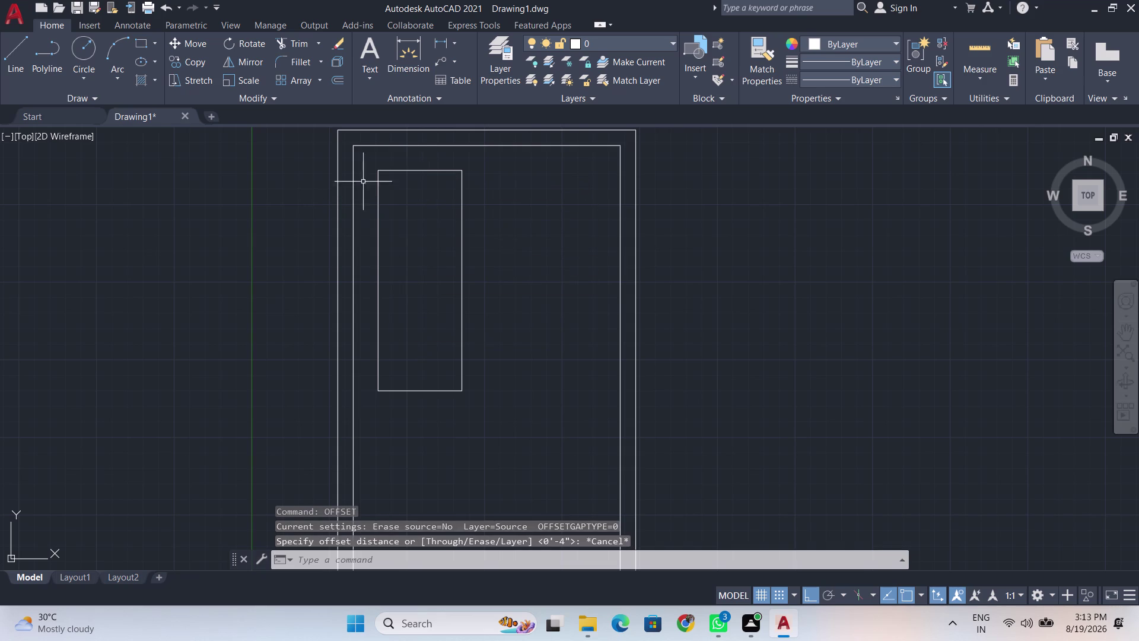
Window-select the panel rectangle and make it an unnamed group with G.
click(378, 168)
click(437, 205)
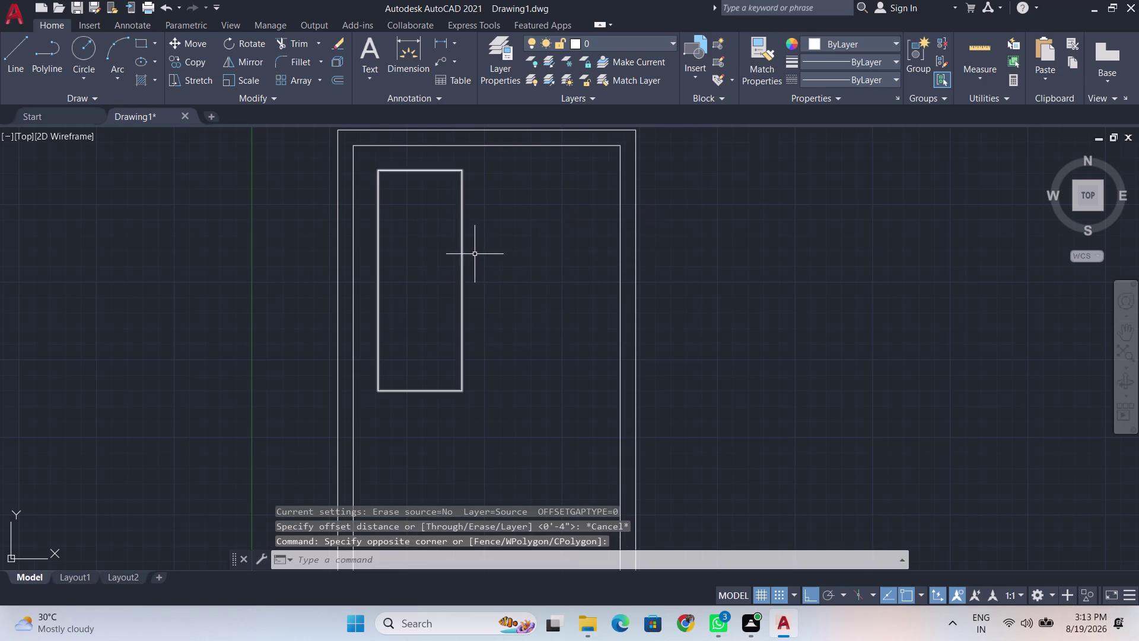
drag(475, 254, 470, 253)
click(370, 213)
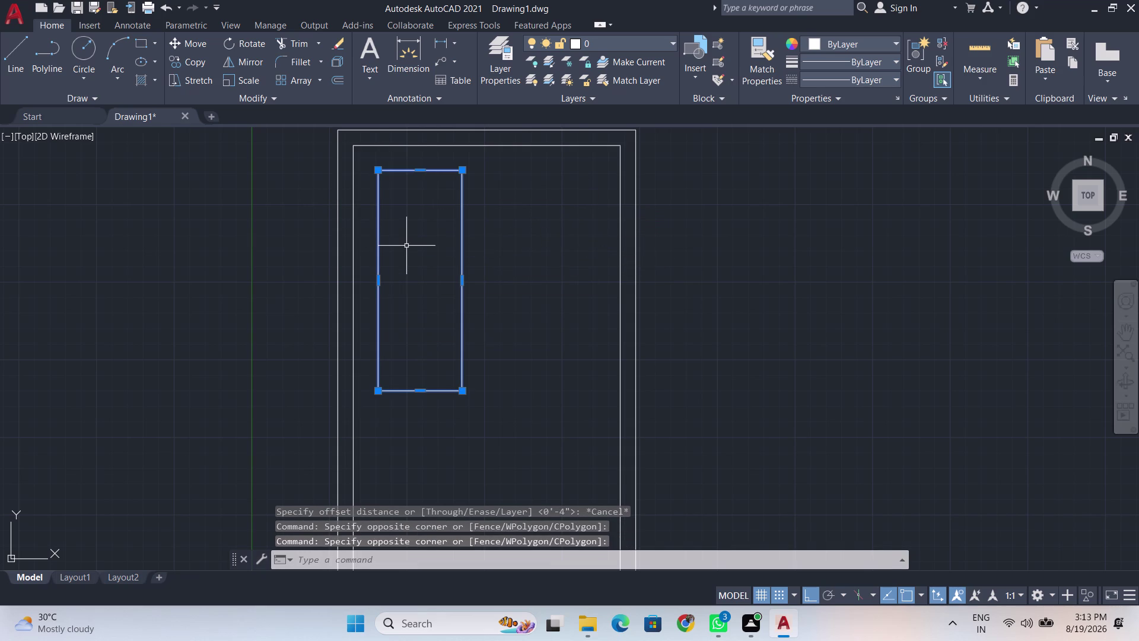
key(g)
key(Return)
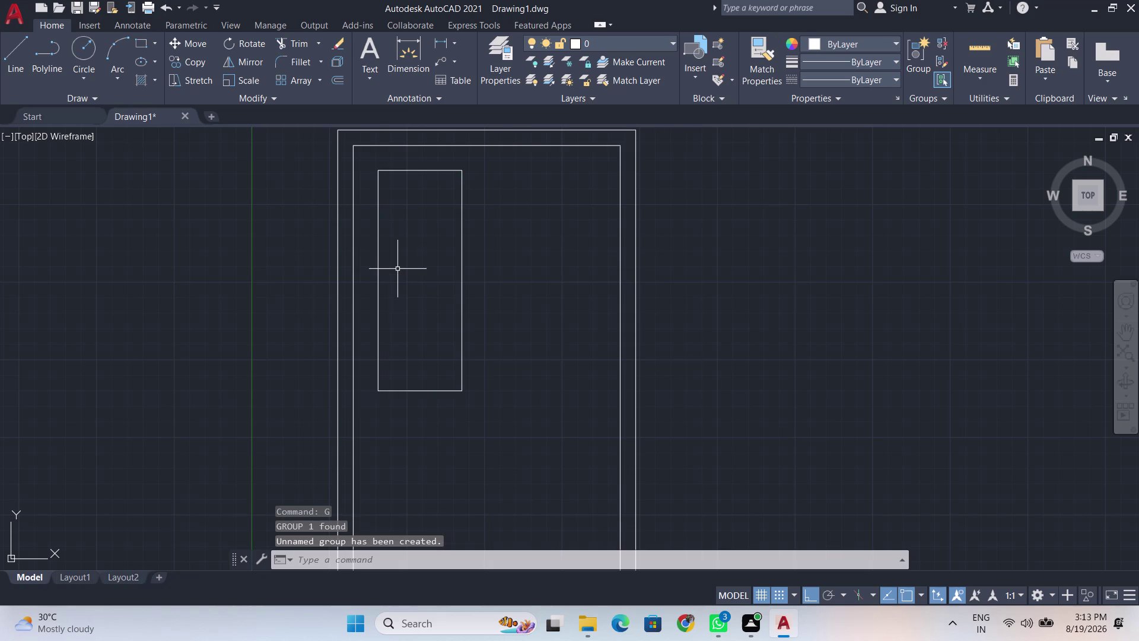
Start OFFSET and set the offset distance to 0.5.
text(off)
key(Return)
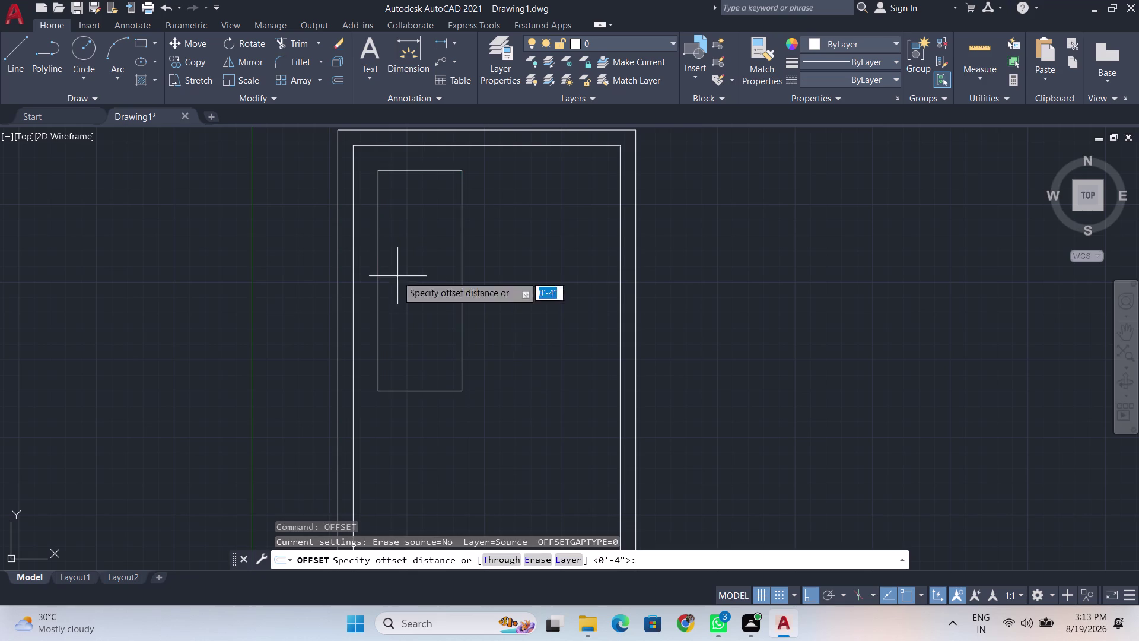
click(418, 391)
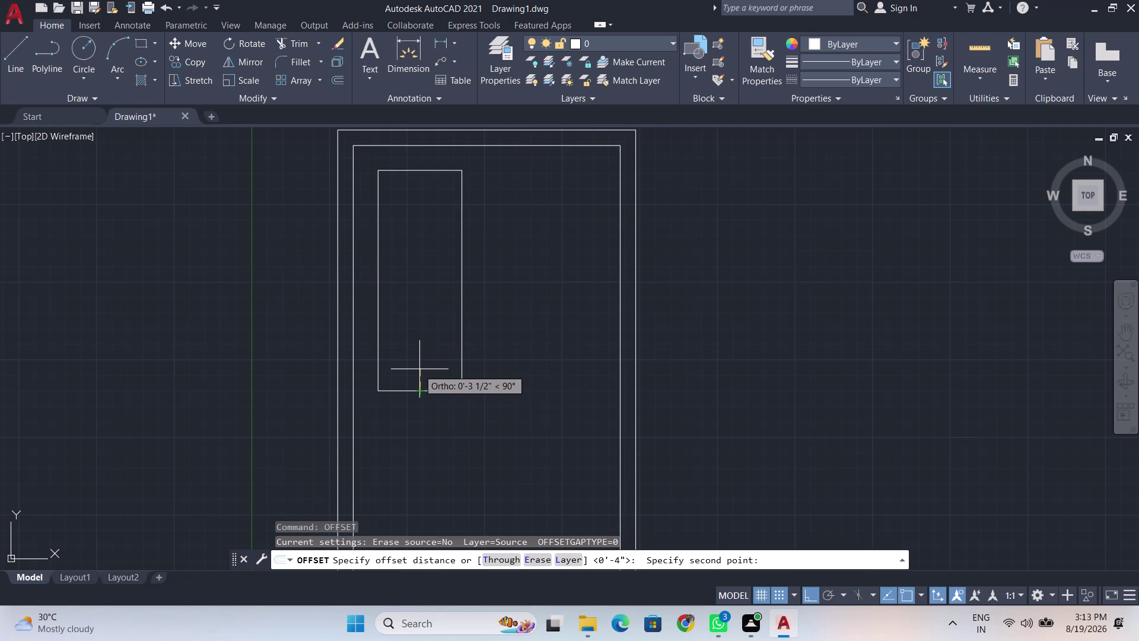
key(BackSpace)
key(BackSpace)
text(0.)
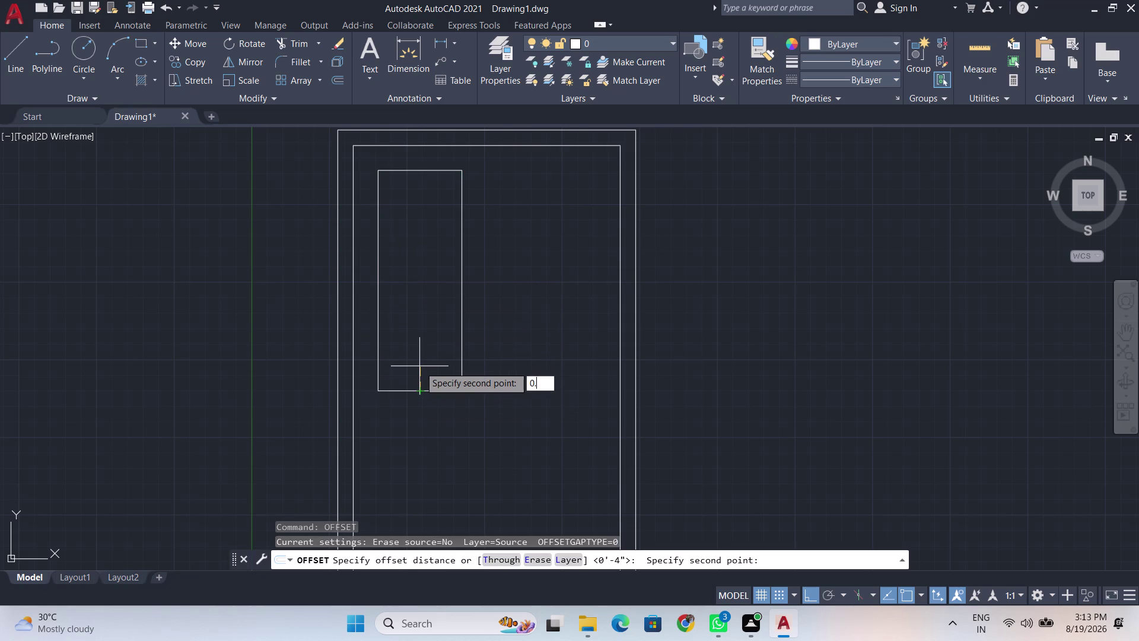
text(5)
key(Return)
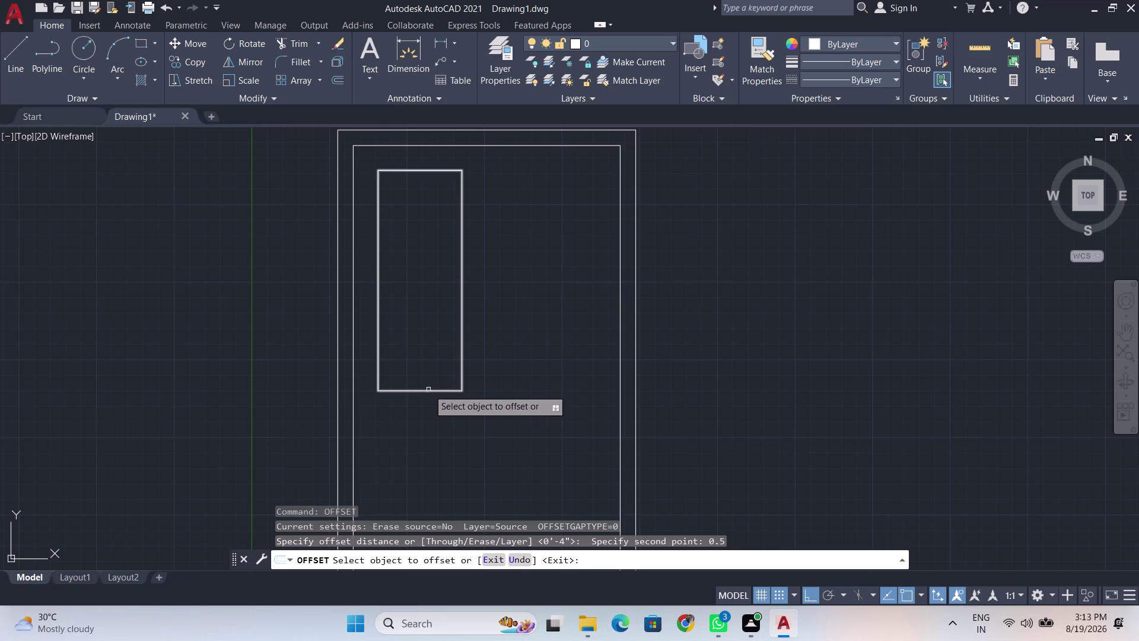
Offset the tall panel rectangle 0.5 inward to create its inner outline.
double_click(428, 391)
click(427, 380)
key(space)
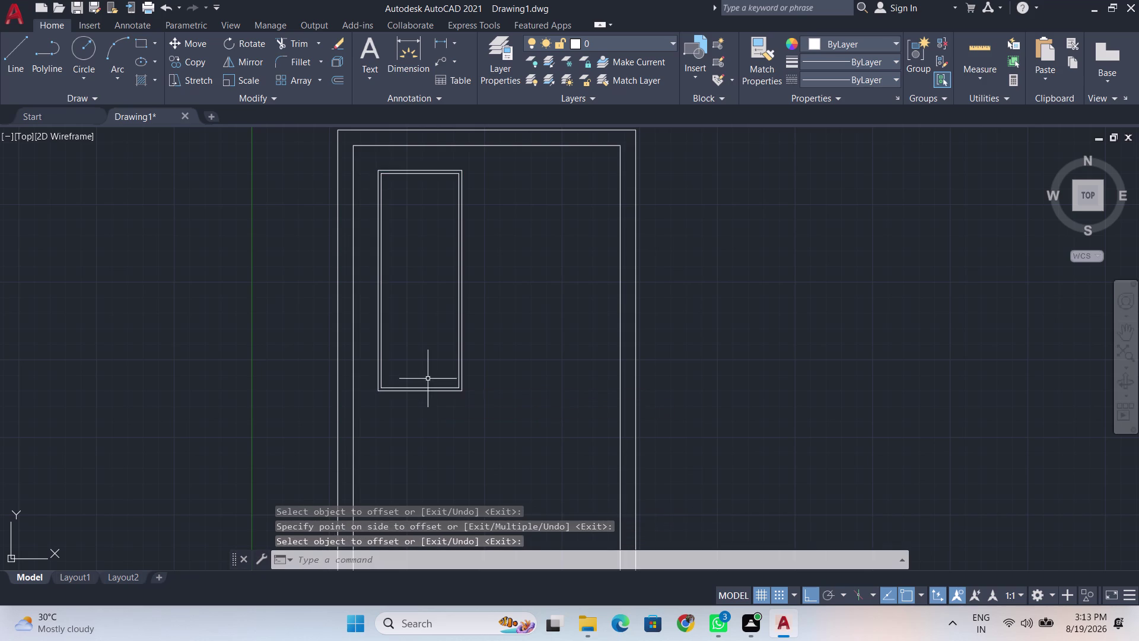
scroll(down, 3)
middle_drag(418, 369, 416, 315)
scroll(up, 3)
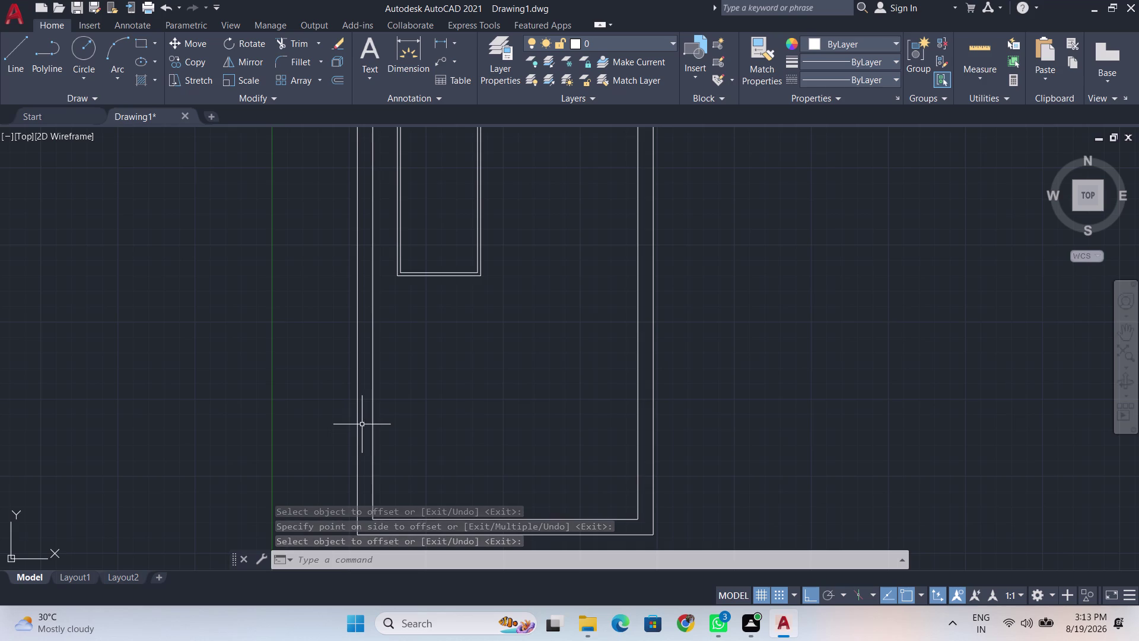
middle_drag(465, 426, 465, 362)
key(e)
key(x)
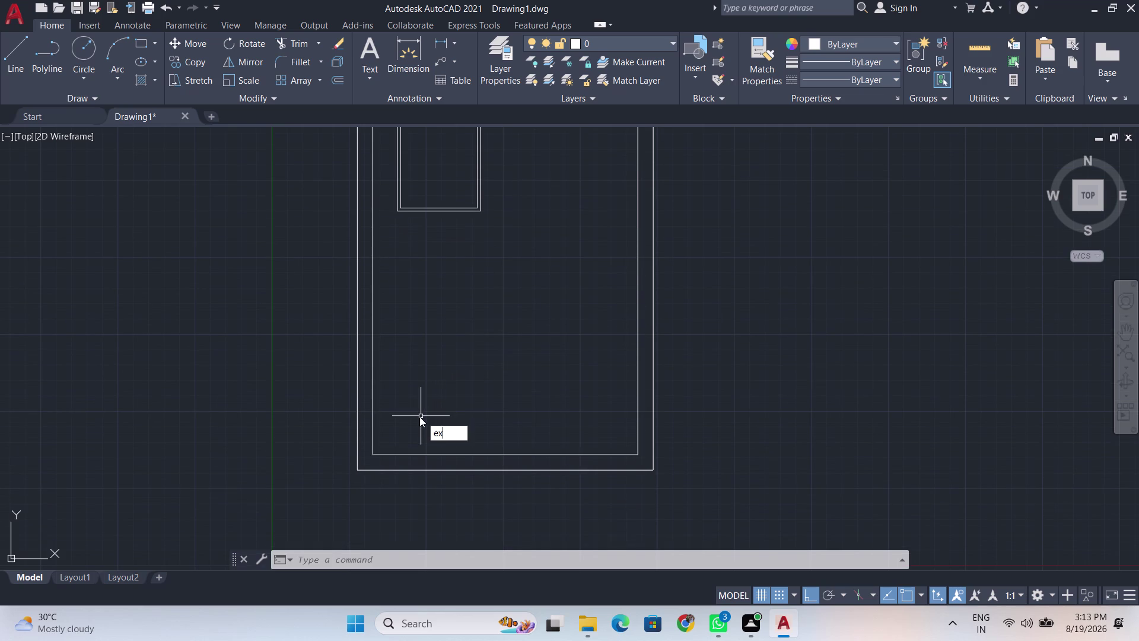
key(Return)
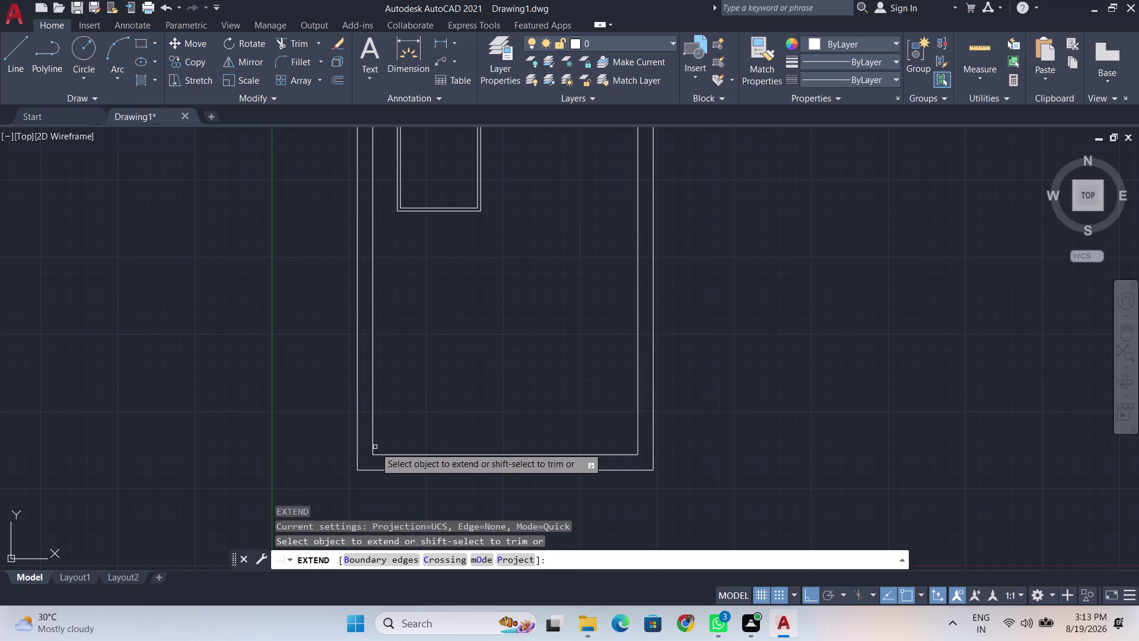
key(Escape)
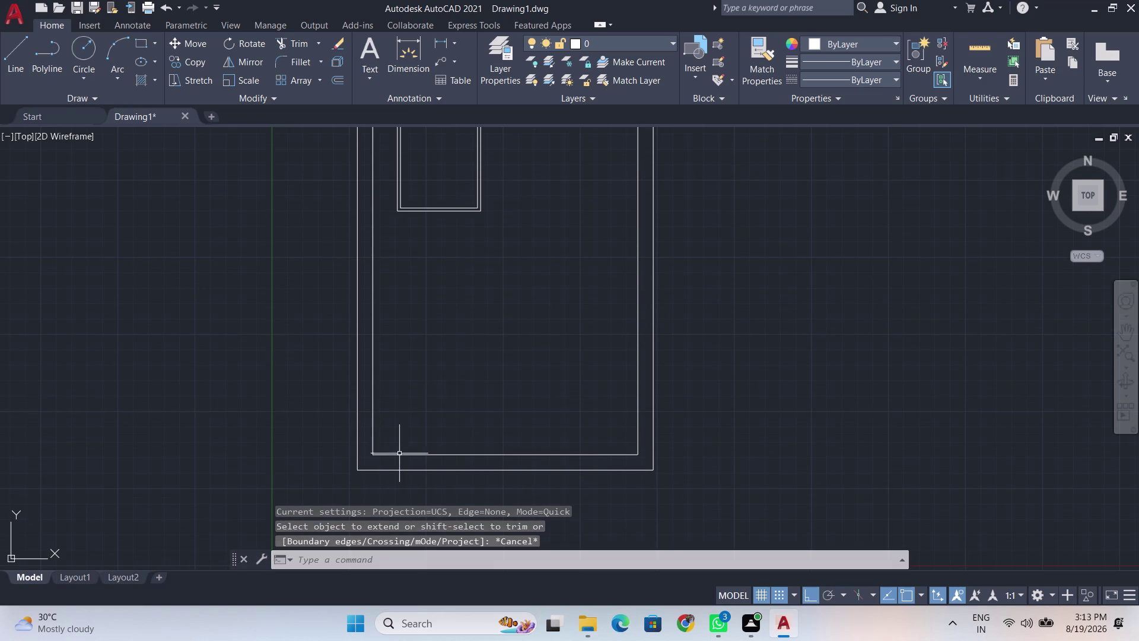